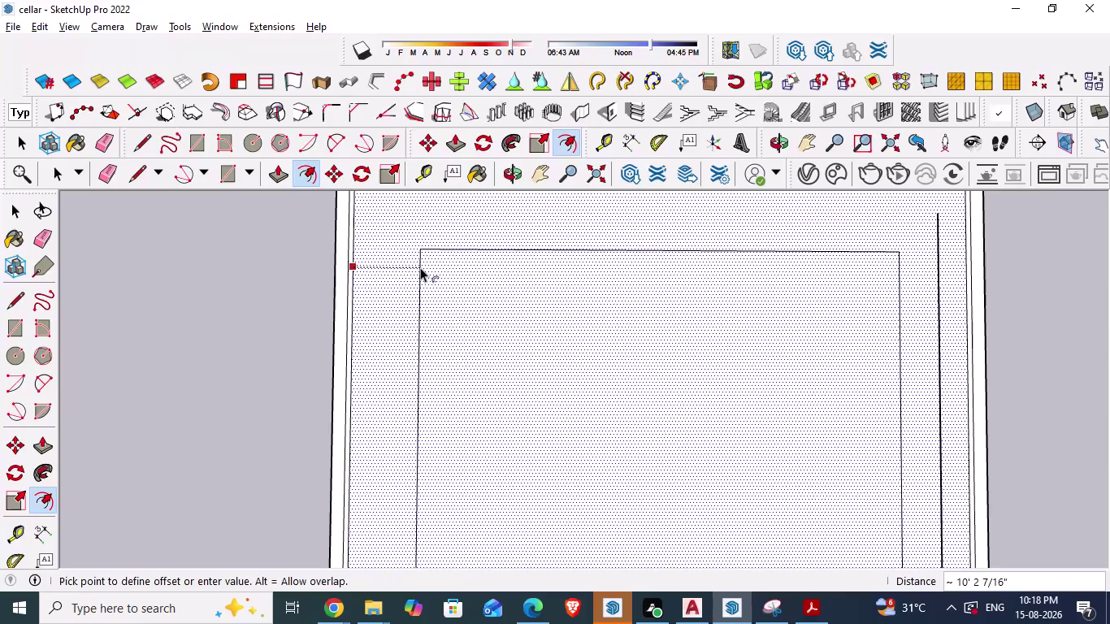
Offset the cellar outline inward by 3'7.5".
text(3')
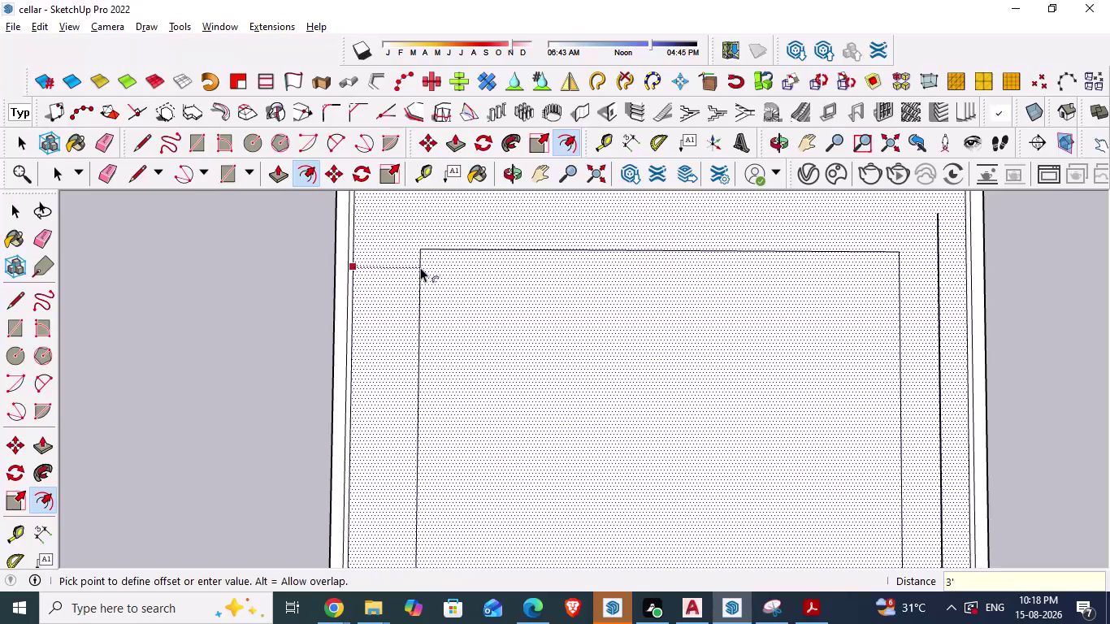
text(7.5)
text(")
key(Return)
scroll(down, 3)
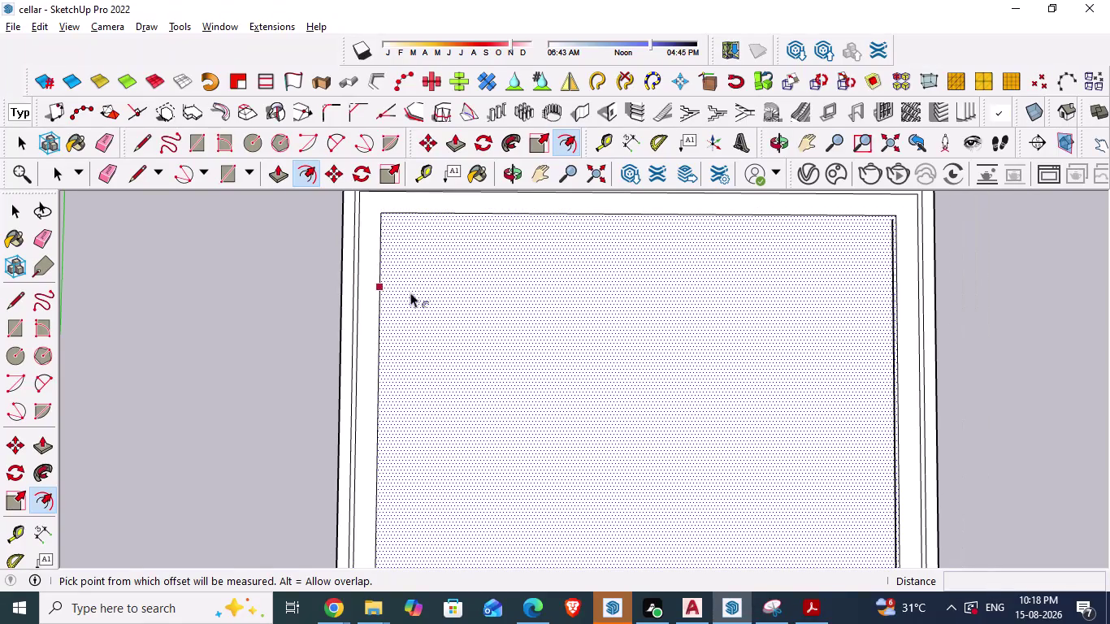
key(Escape)
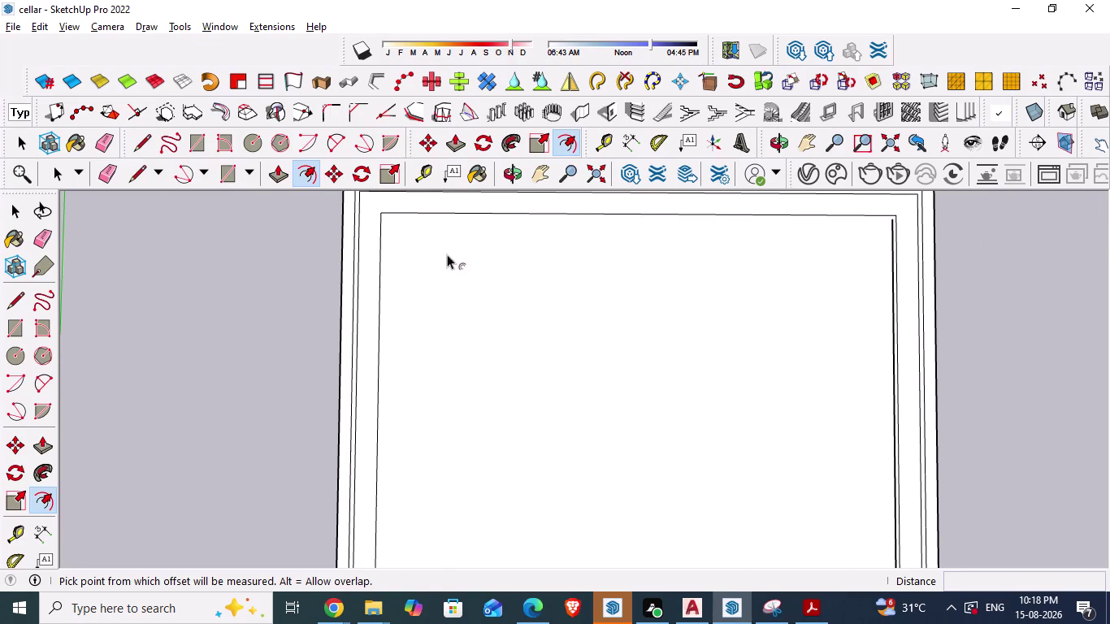
Delete the inner outline's top and bottom edges, leaving two side lines, and save.
click(482, 214)
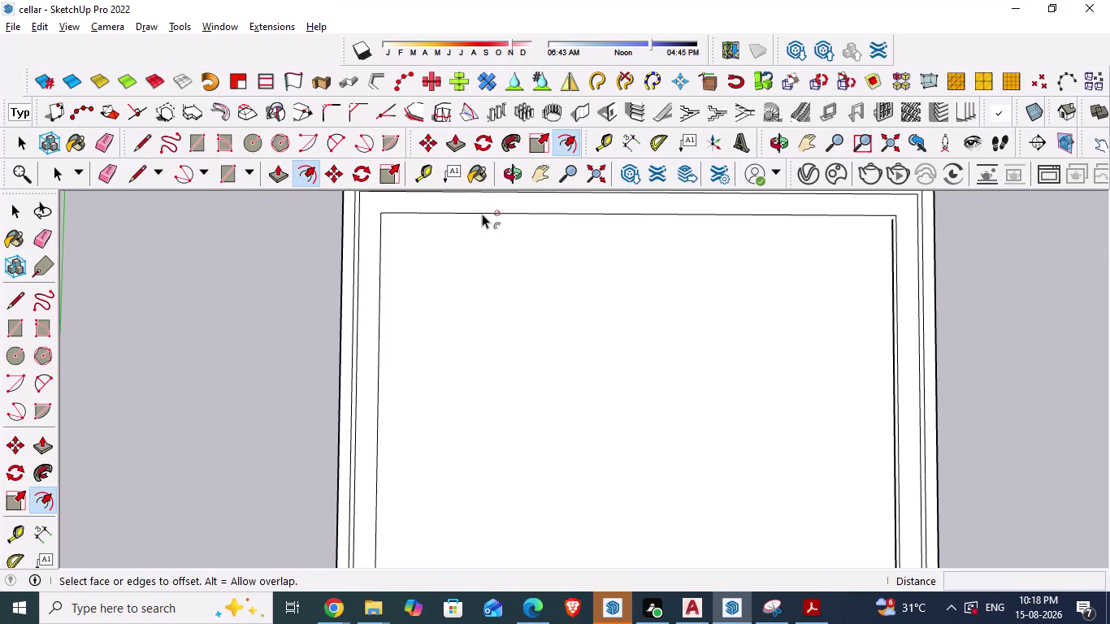
key(space)
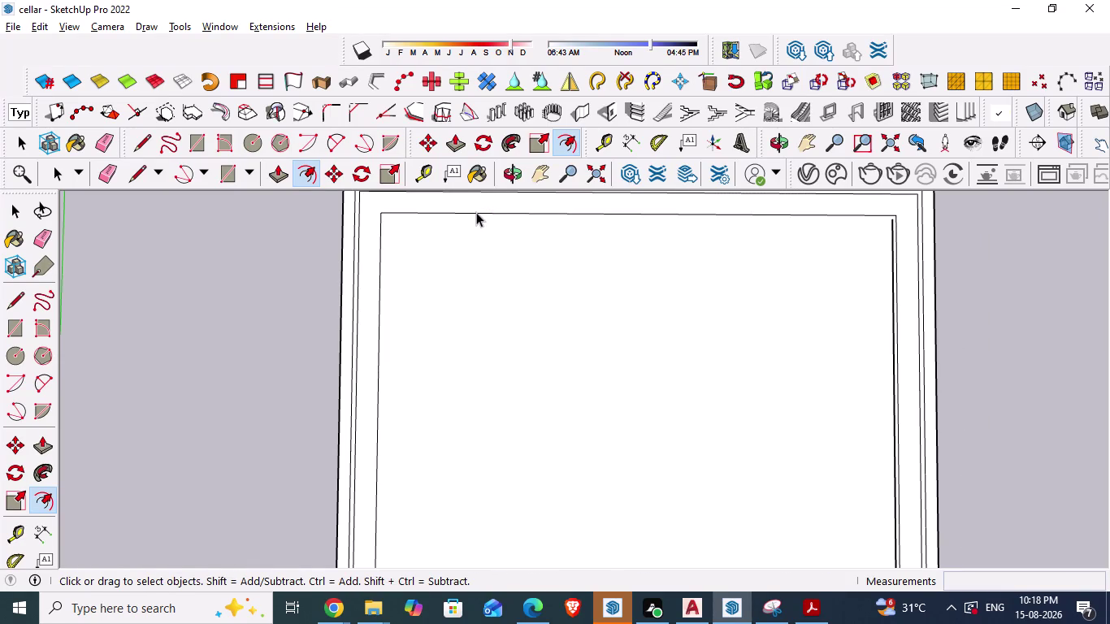
click(476, 212)
key(Delete)
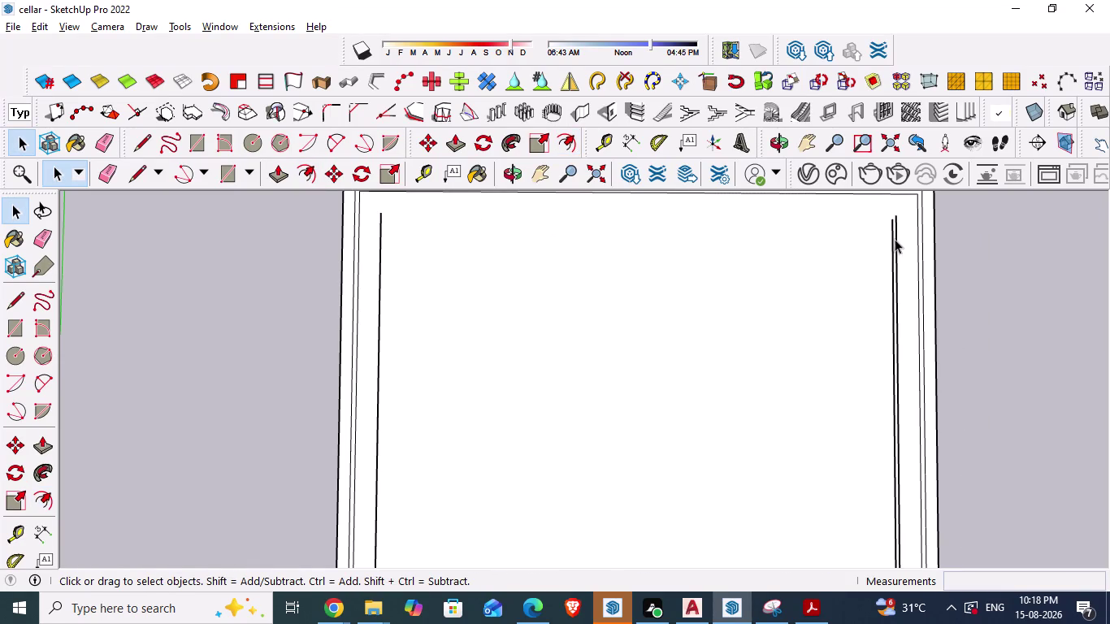
click(897, 245)
key(Delete)
scroll(down, 3)
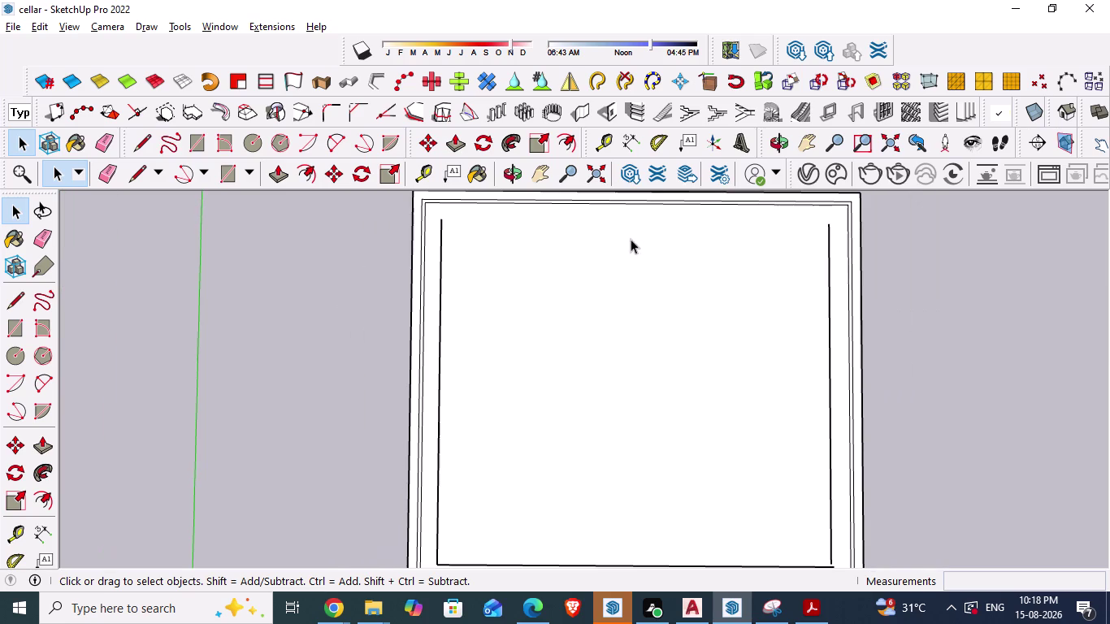
click(576, 563)
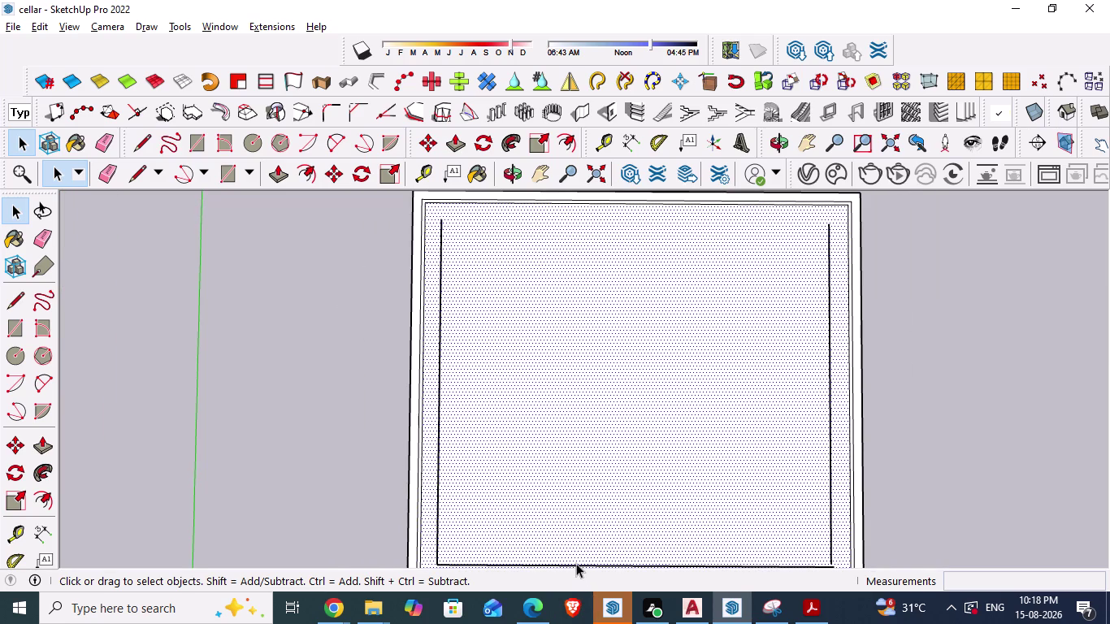
scroll(down, 3)
scroll(up, 3)
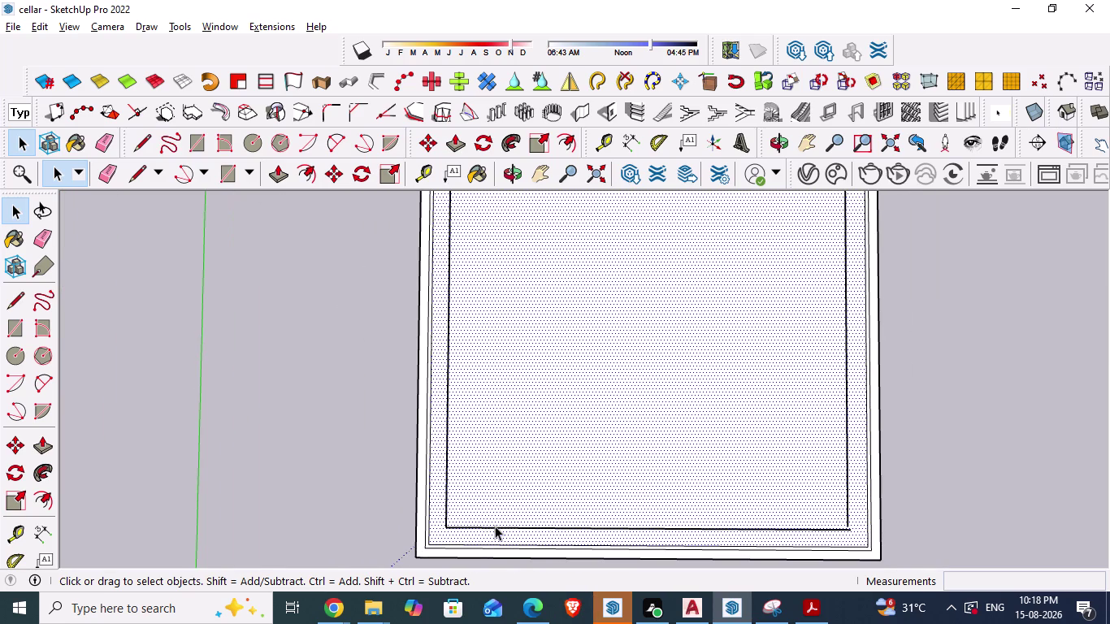
click(495, 526)
key(Delete)
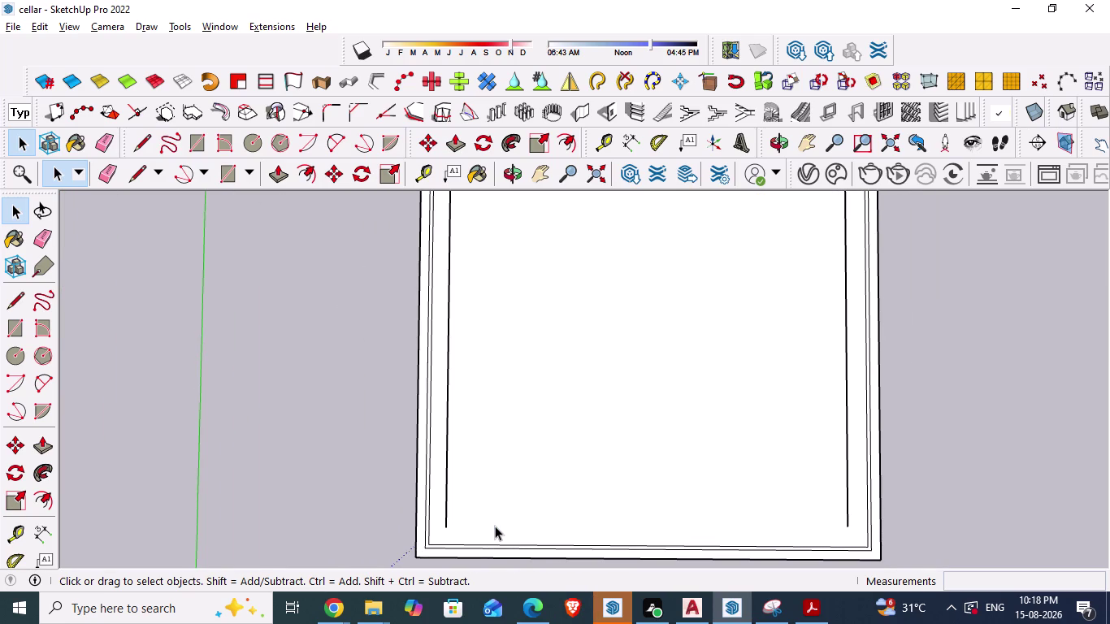
key(ctrl+s)
Cancel the unfinished dimension in the AutoCAD plan.
key(alt+Tab)
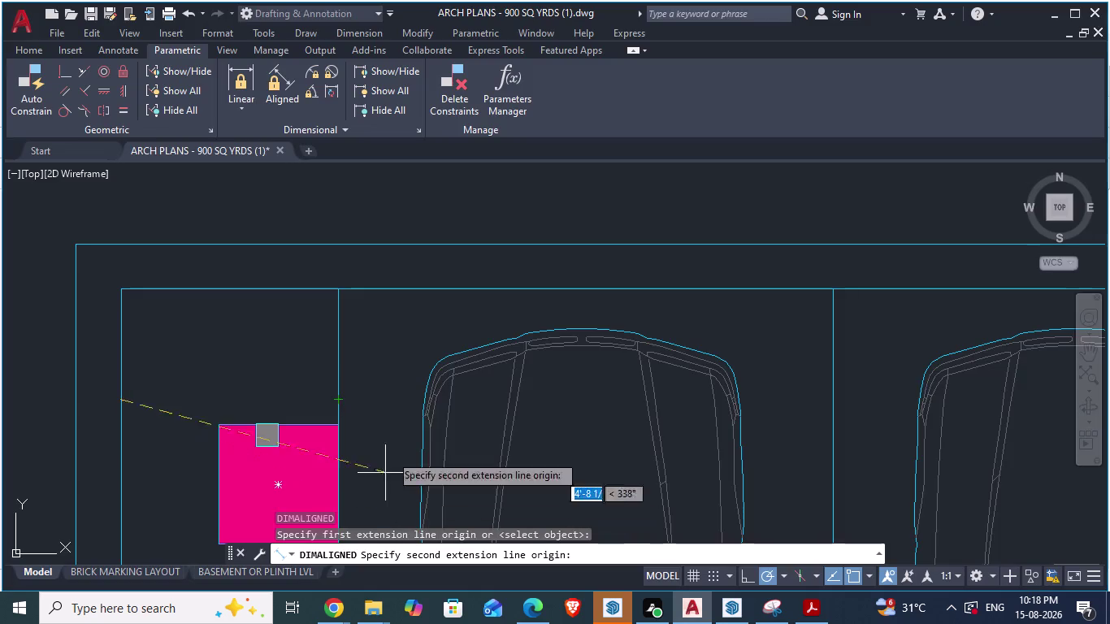
scroll(down, 3)
scroll(down, 3)
key(Escape)
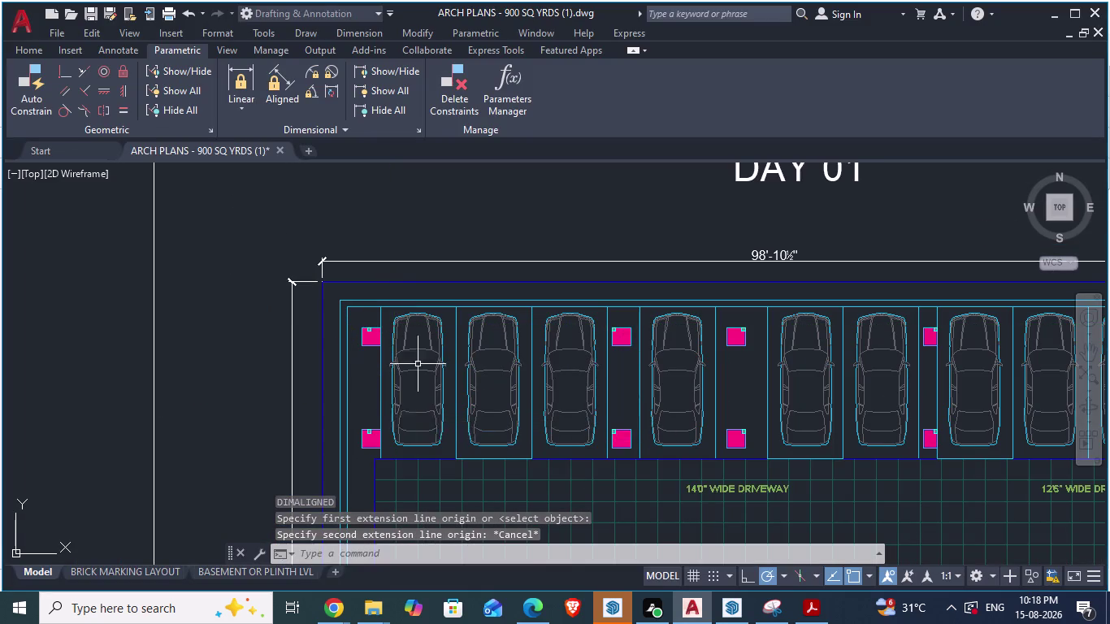
scroll(down, 3)
scroll(up, 3)
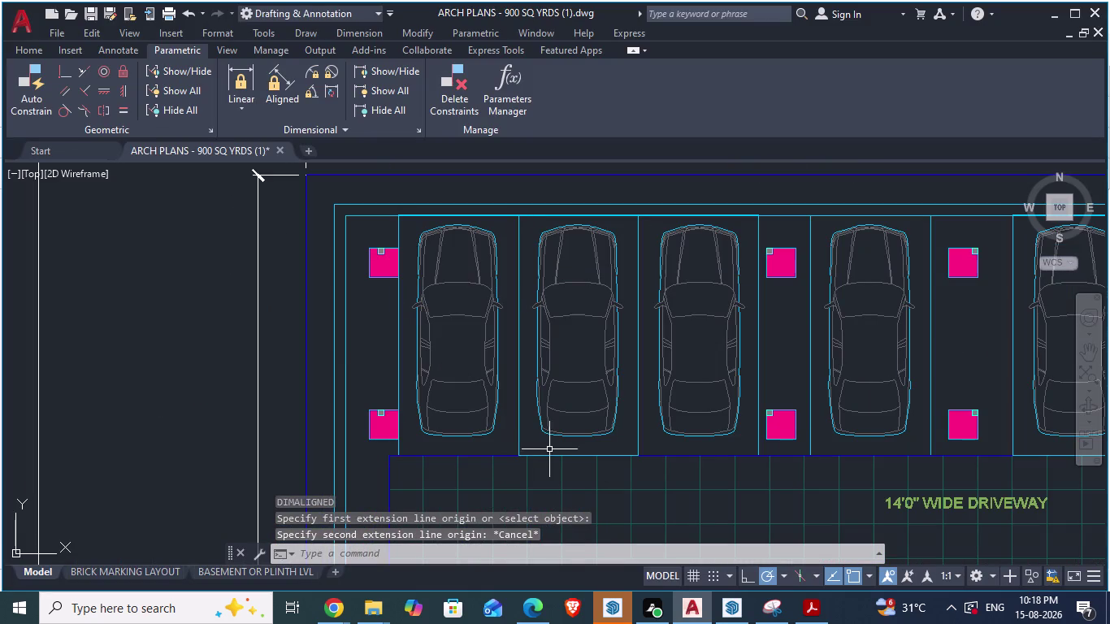
Check a bay line's run with an aligned dimension (DA), then return to SketchUp.
text(da)
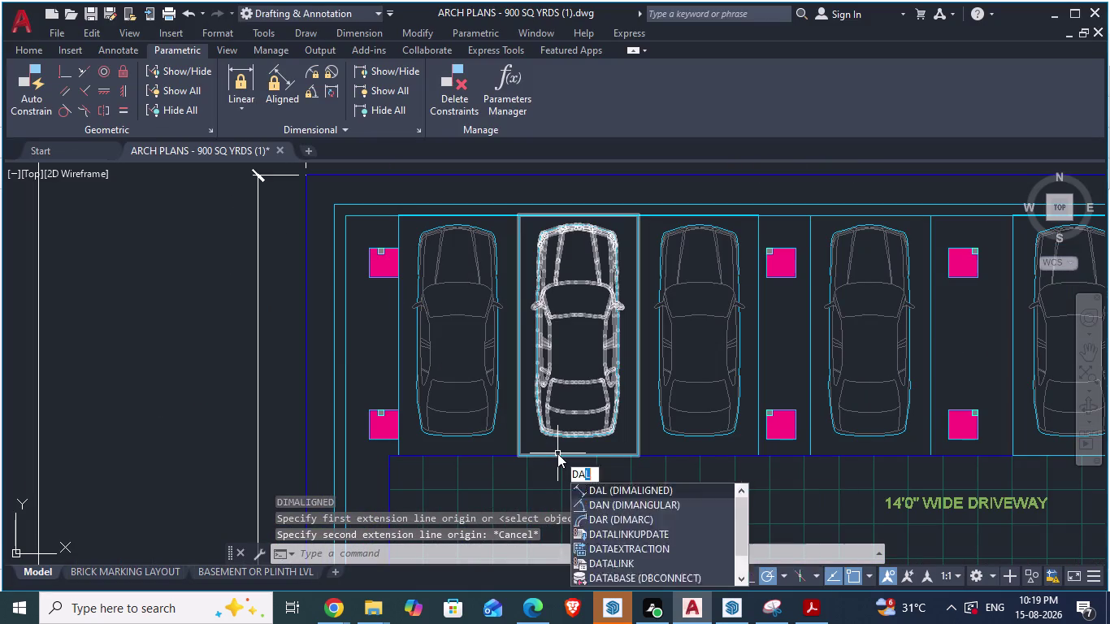
key(Return)
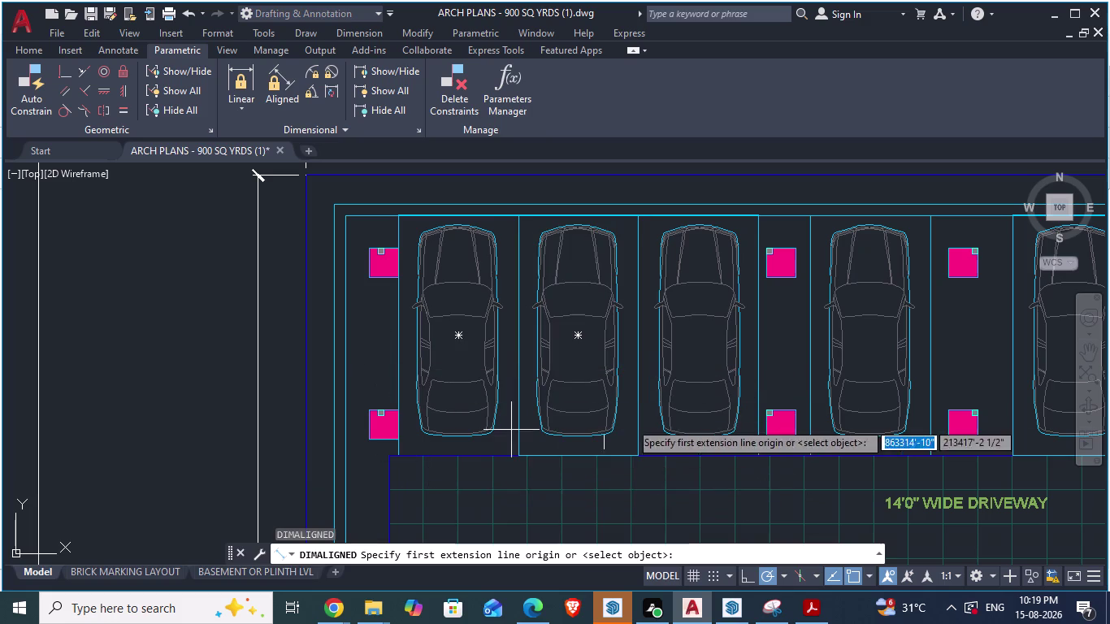
scroll(up, 3)
scroll(down, 3)
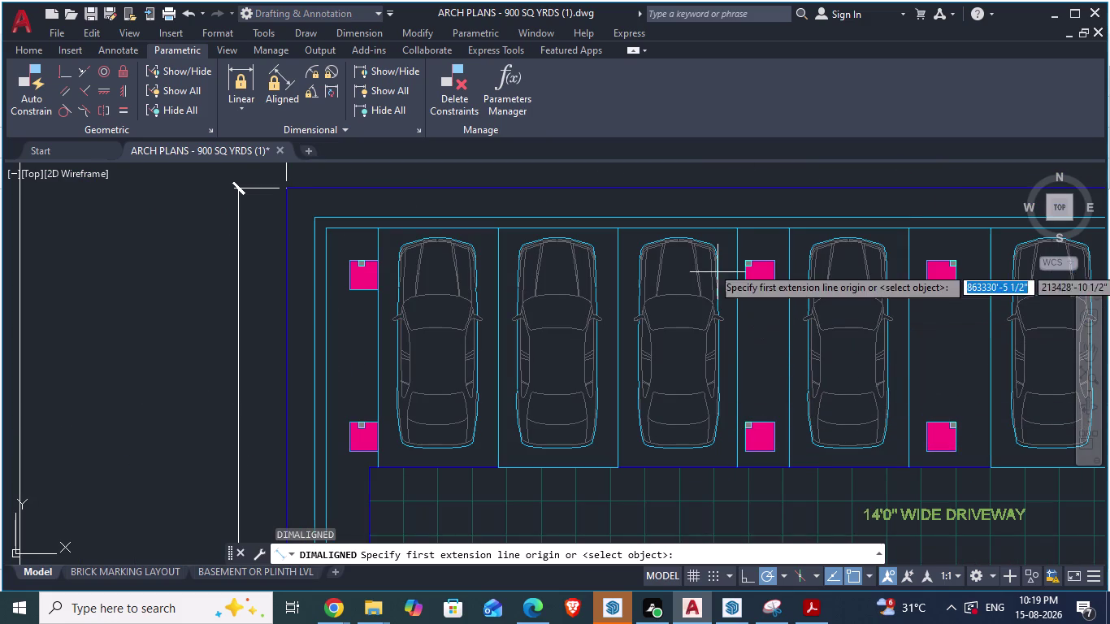
click(718, 230)
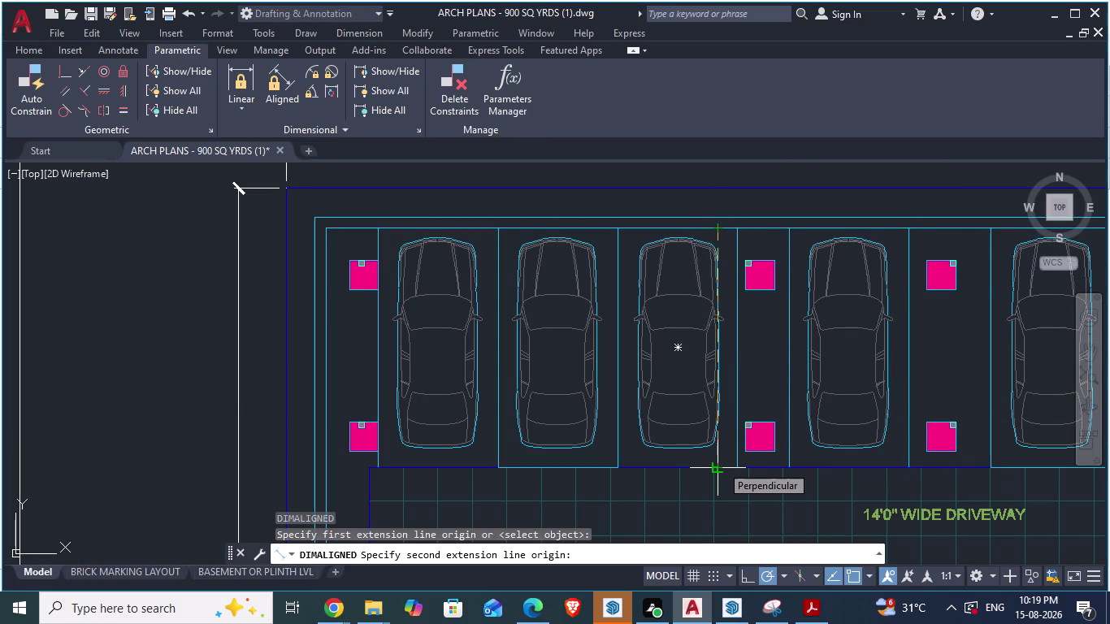
key(Escape)
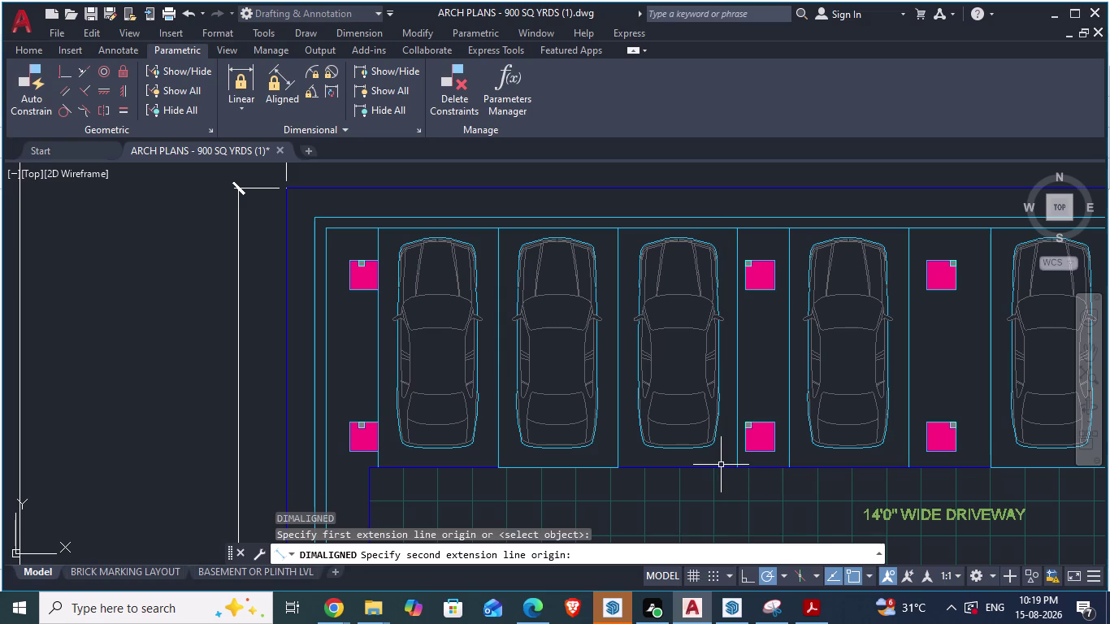
key(alt+Tab)
scroll(down, 3)
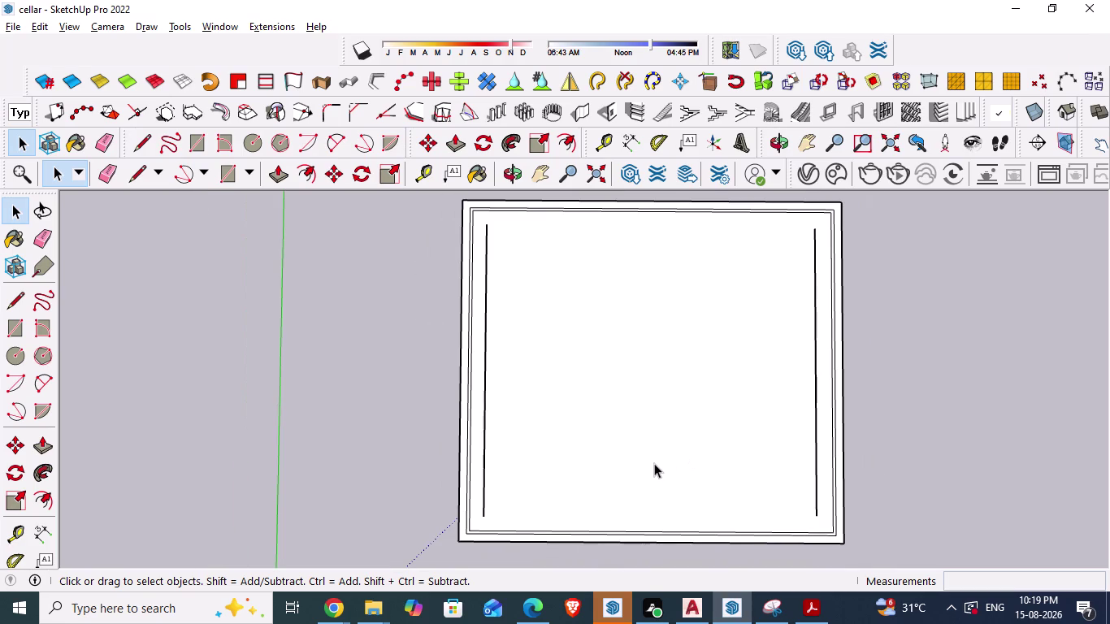
Draw a 16'6" partition line down from the top inner wall line.
scroll(up, 3)
scroll(down, 3)
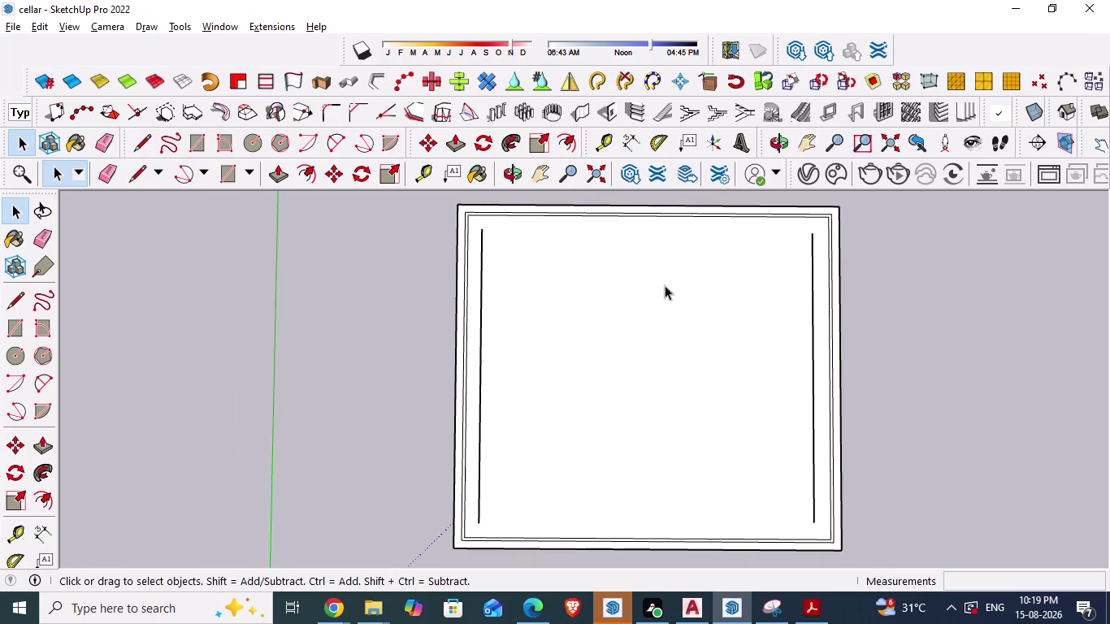
scroll(up, 3)
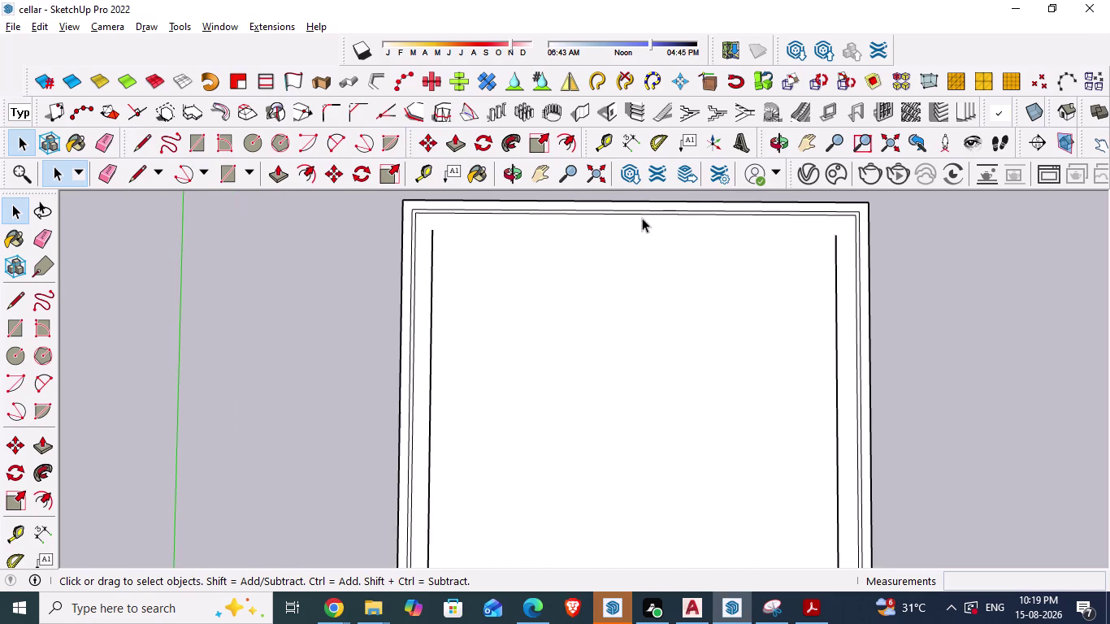
key(l)
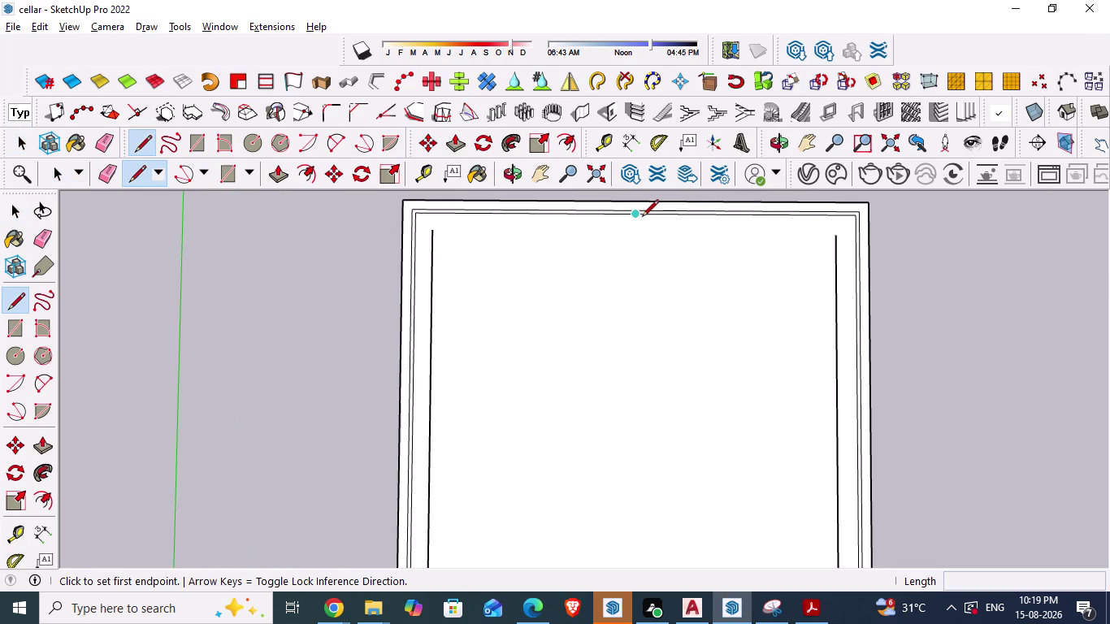
click(642, 217)
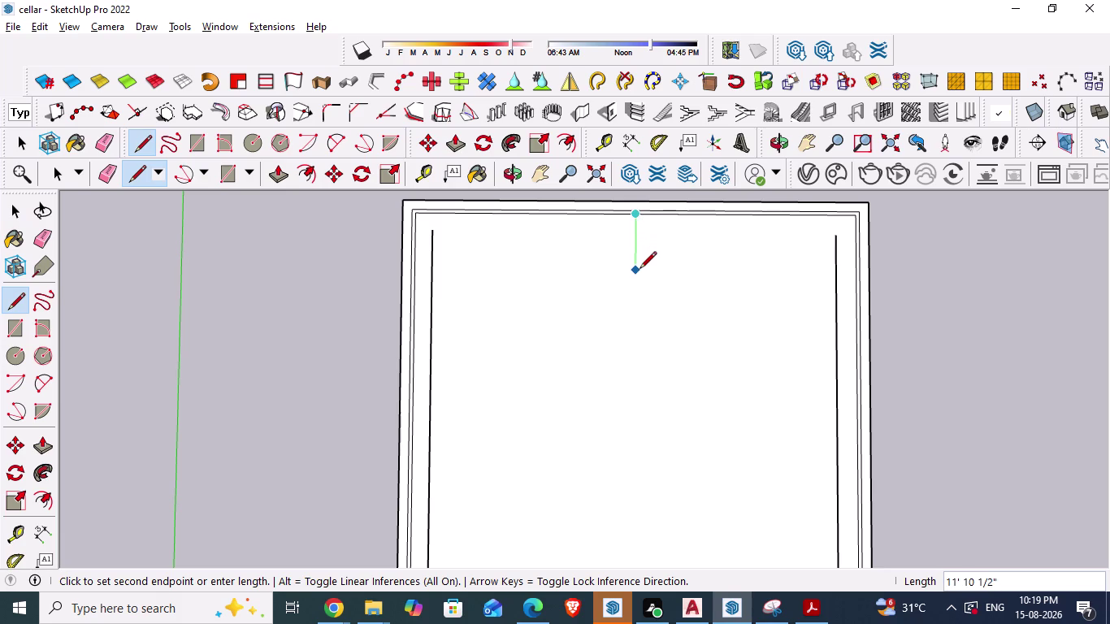
text(16')
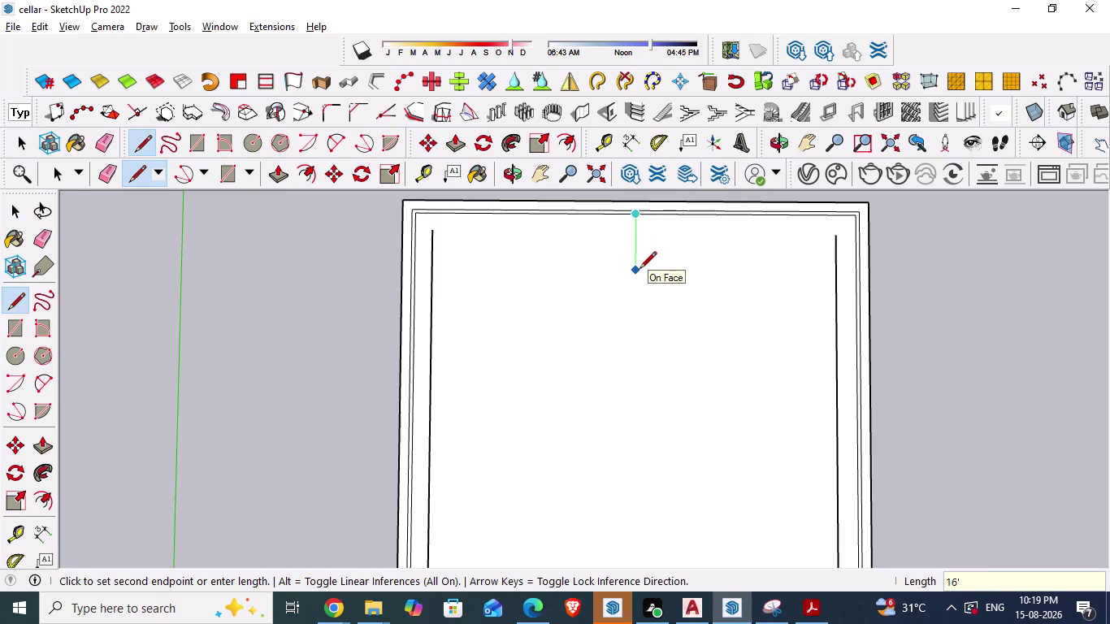
text(6")
key(Return)
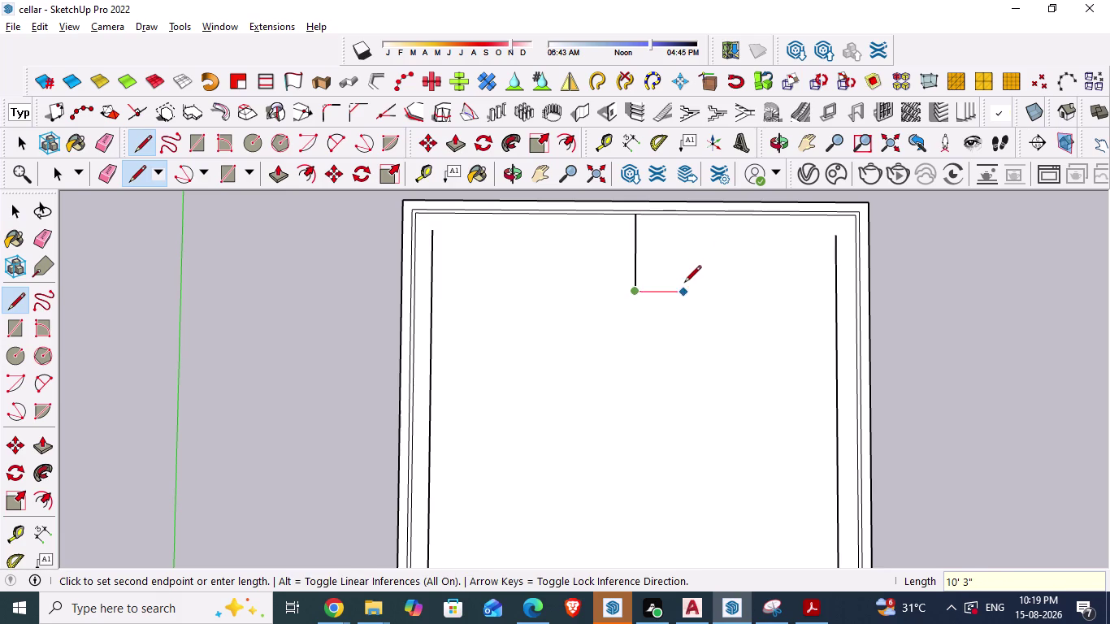
key(Escape)
key(alt+Tab)
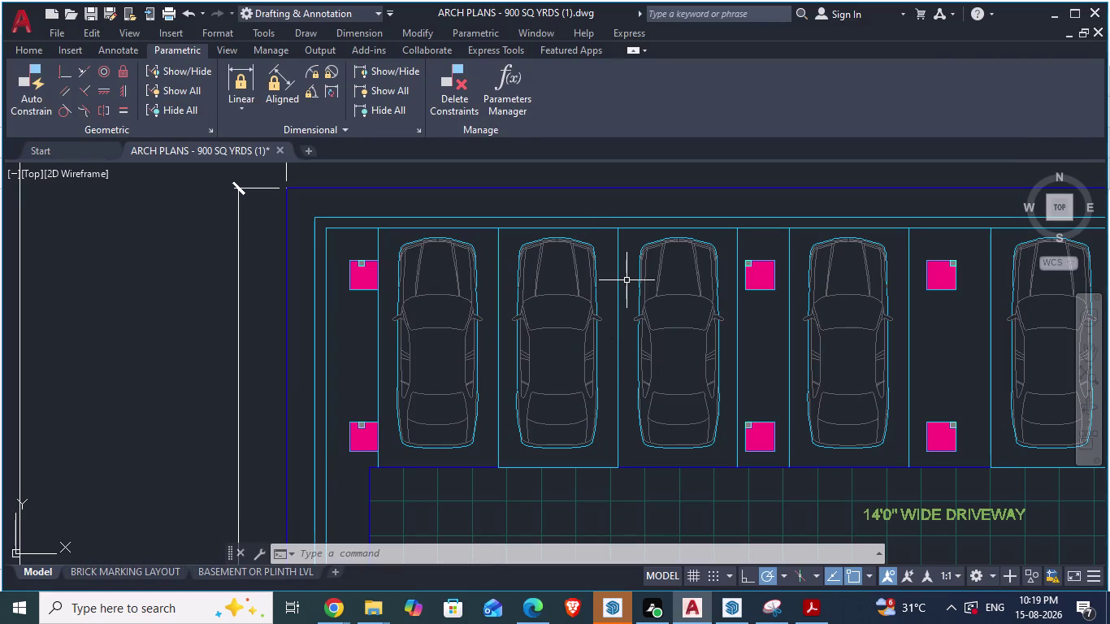
Compare the cellar model against the bay partitions in the AutoCAD plan.
key(alt+Tab)
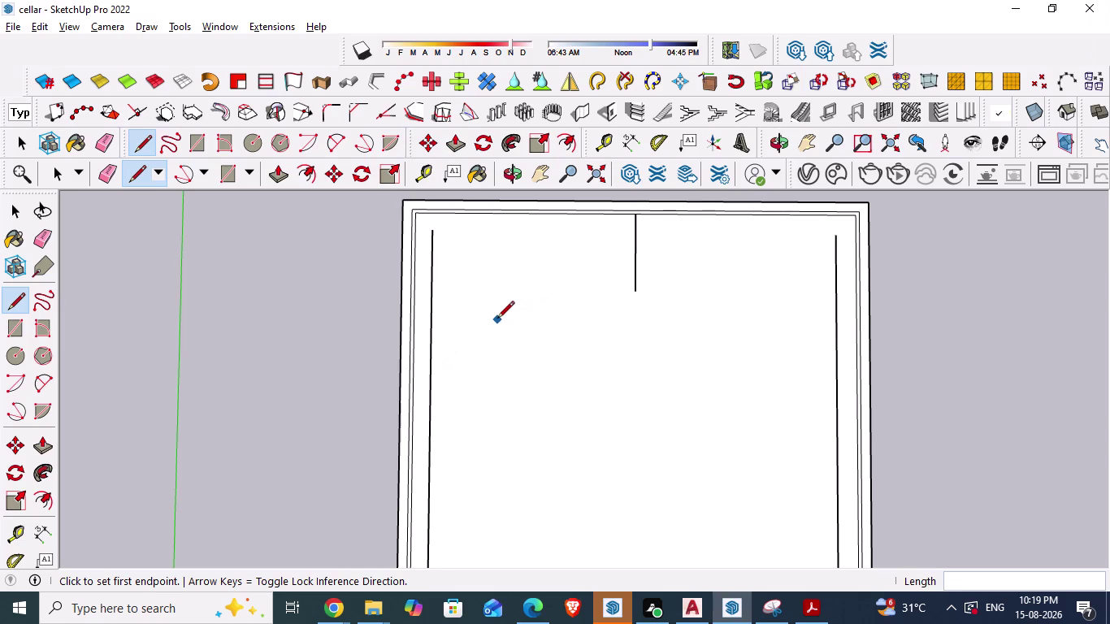
key(alt+Tab)
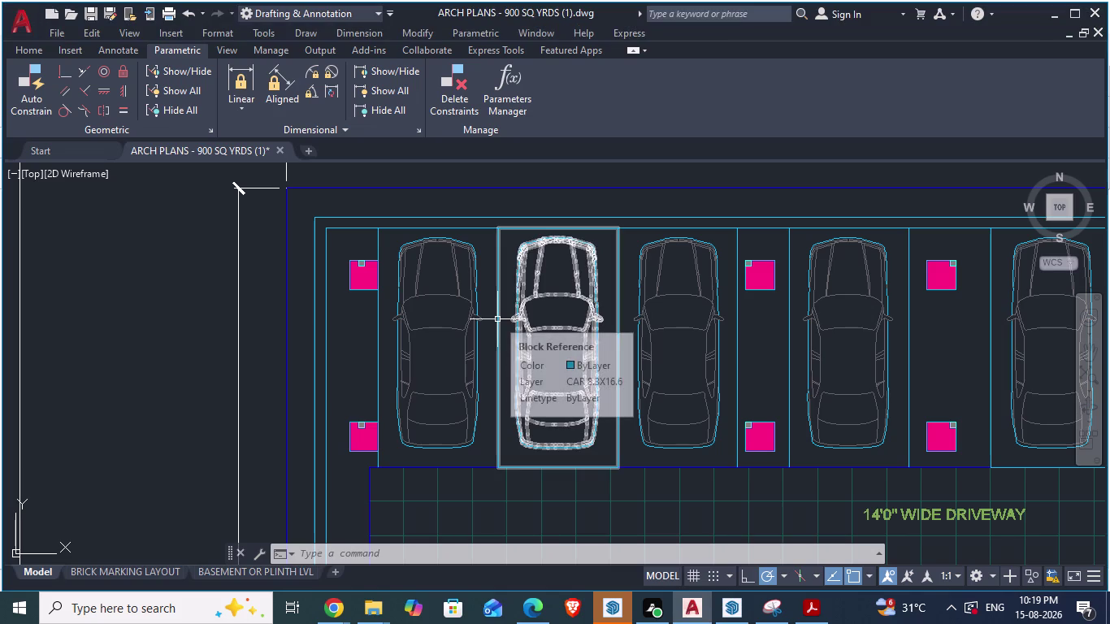
key(alt+Tab)
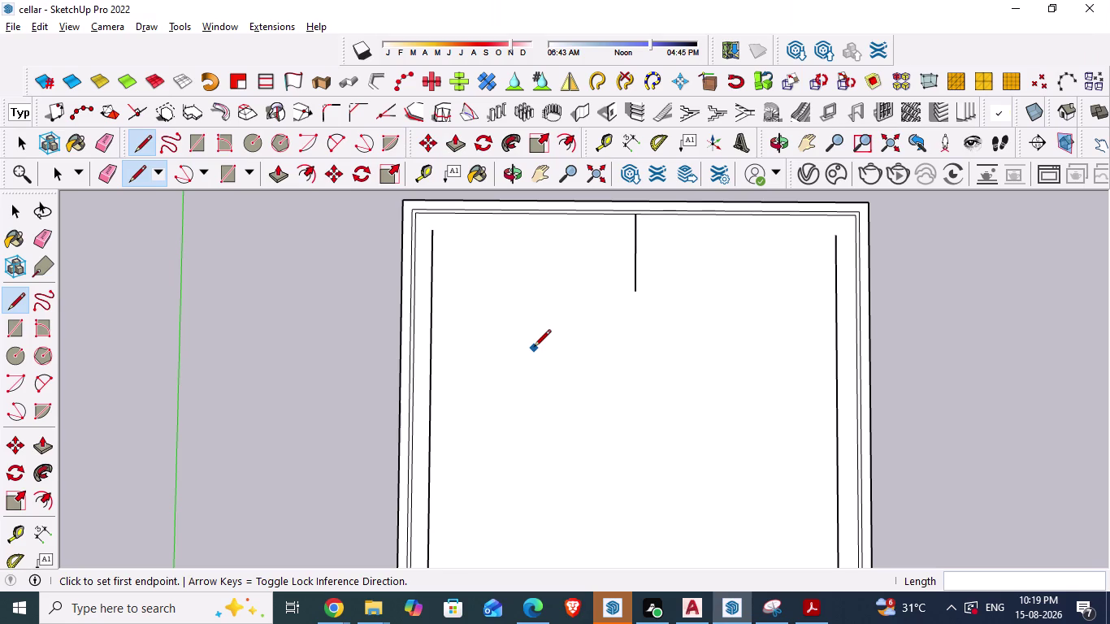
key(alt+Tab)
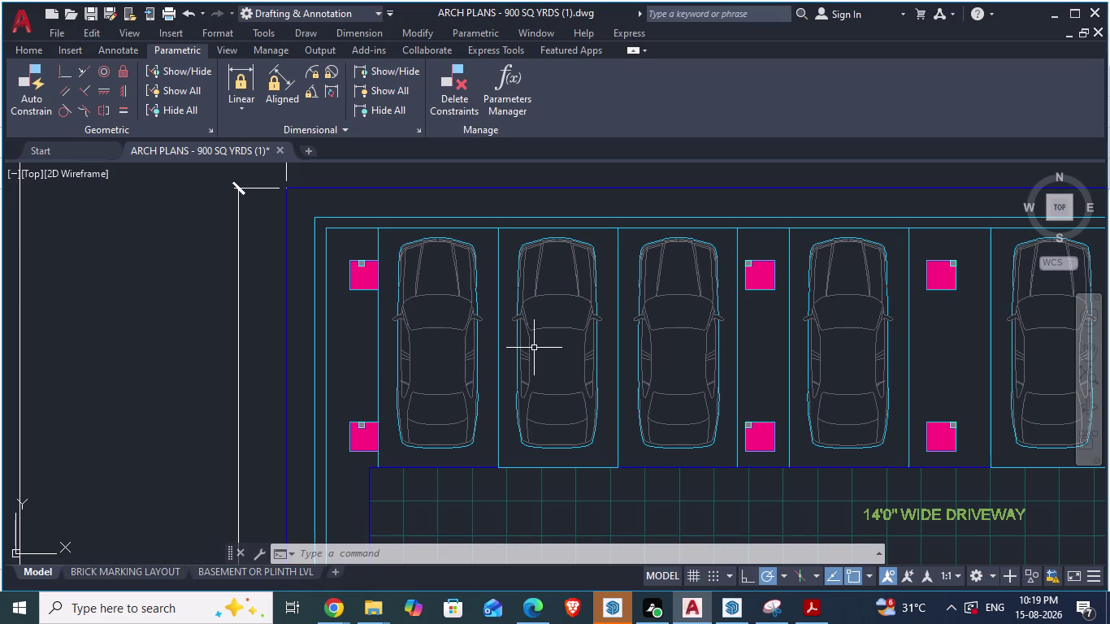
key(alt+Tab)
key(alt+Tab)
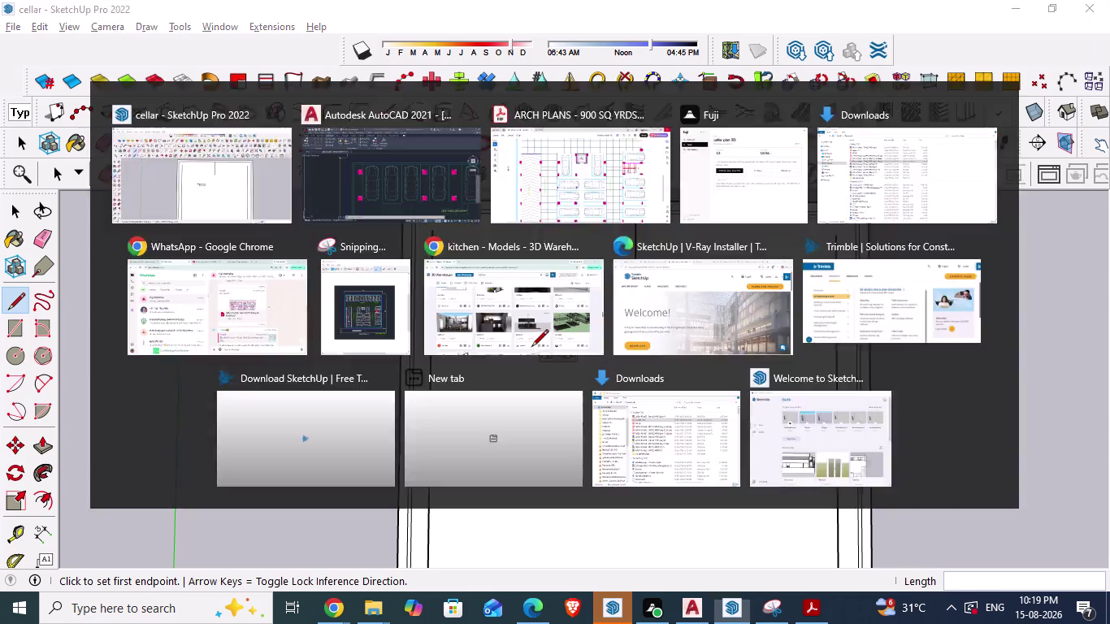
key(alt+Tab)
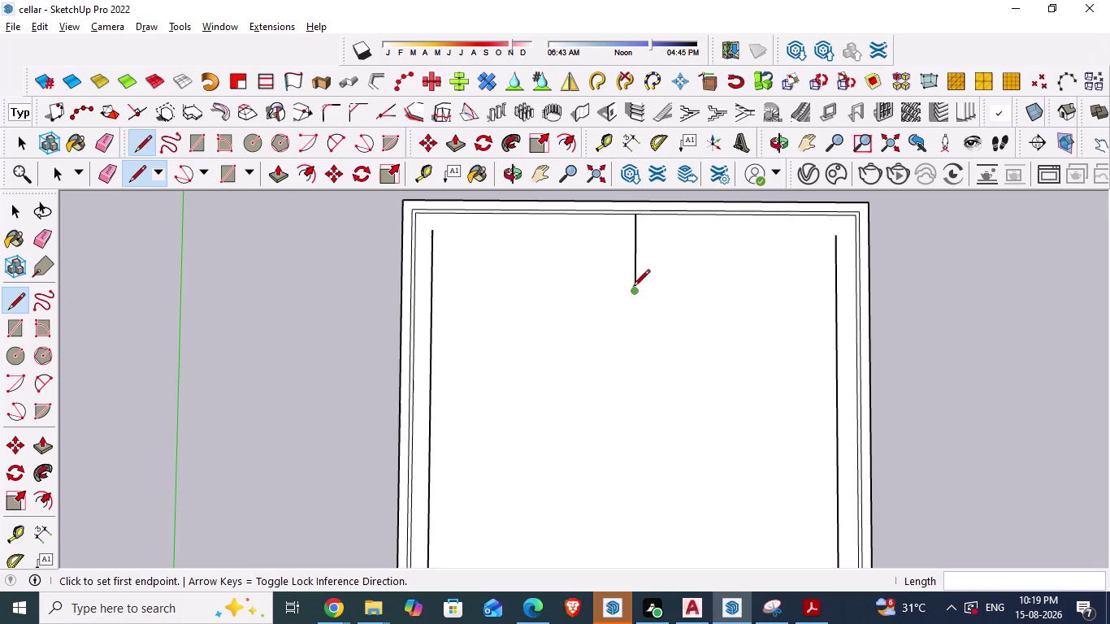
key(alt+Tab)
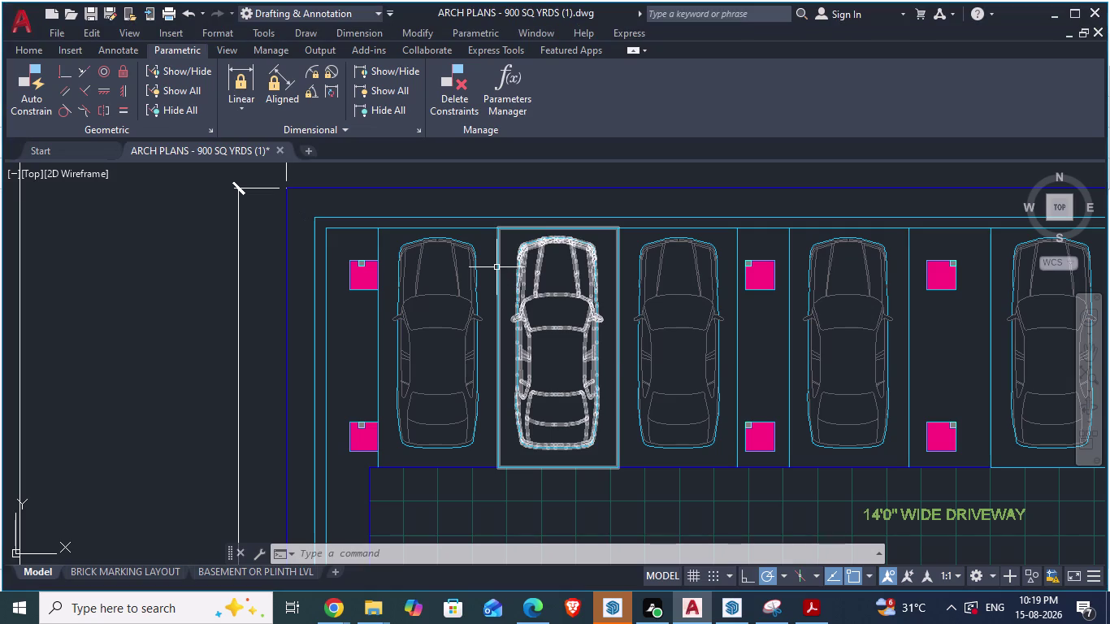
key(alt+Tab)
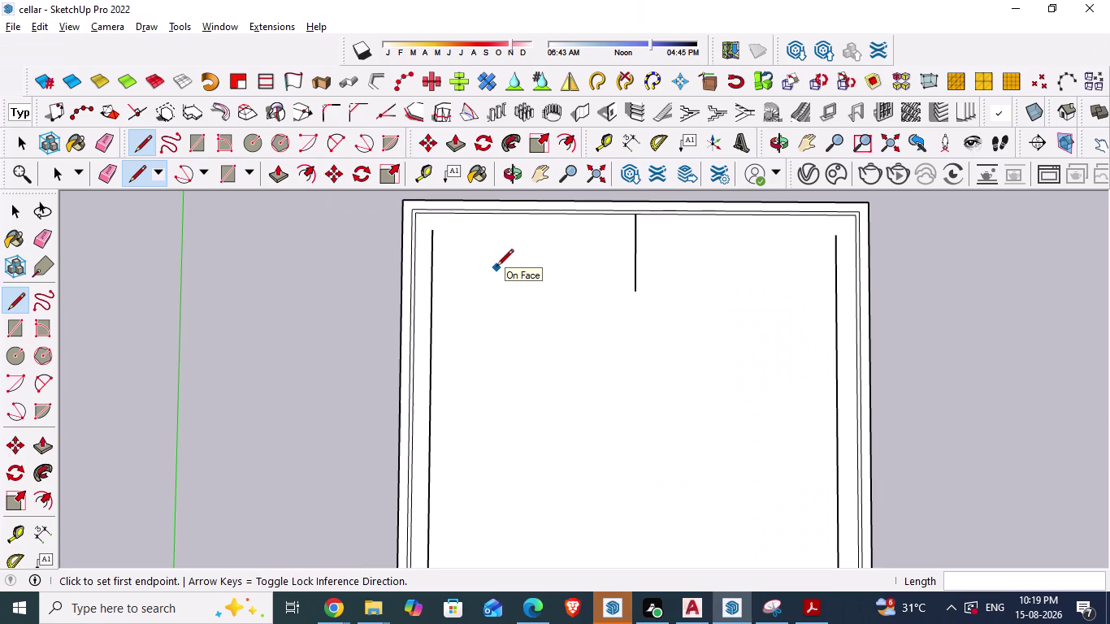
Tilt the view and extend the left inner wall line to the top edge.
key(Escape)
scroll(up, 3)
middle_drag(474, 285, 473, 337)
scroll(up, 3)
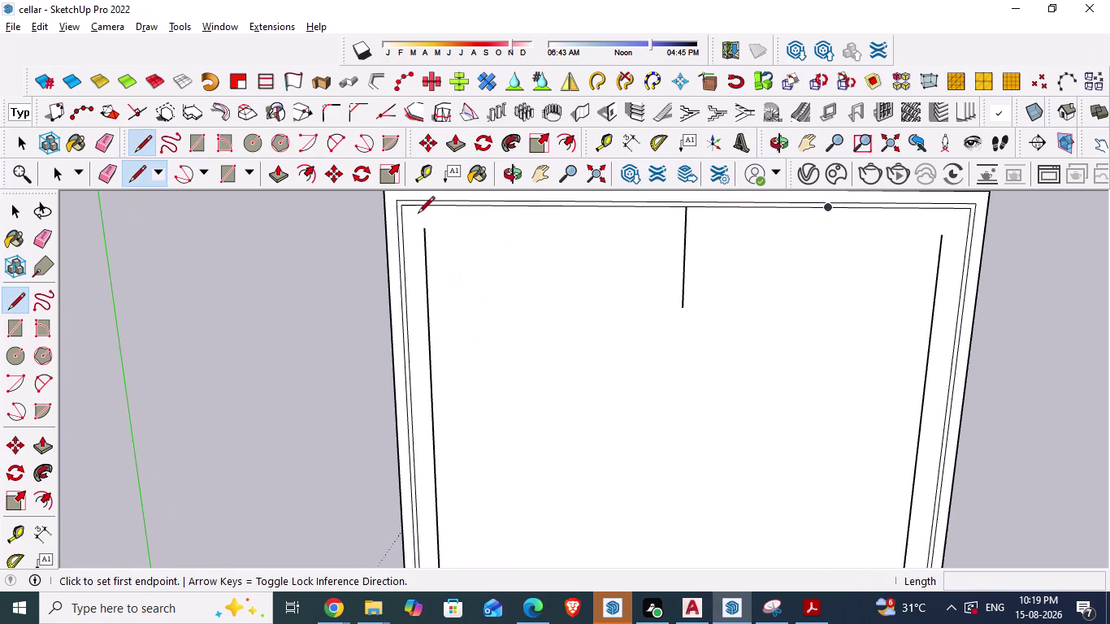
click(426, 229)
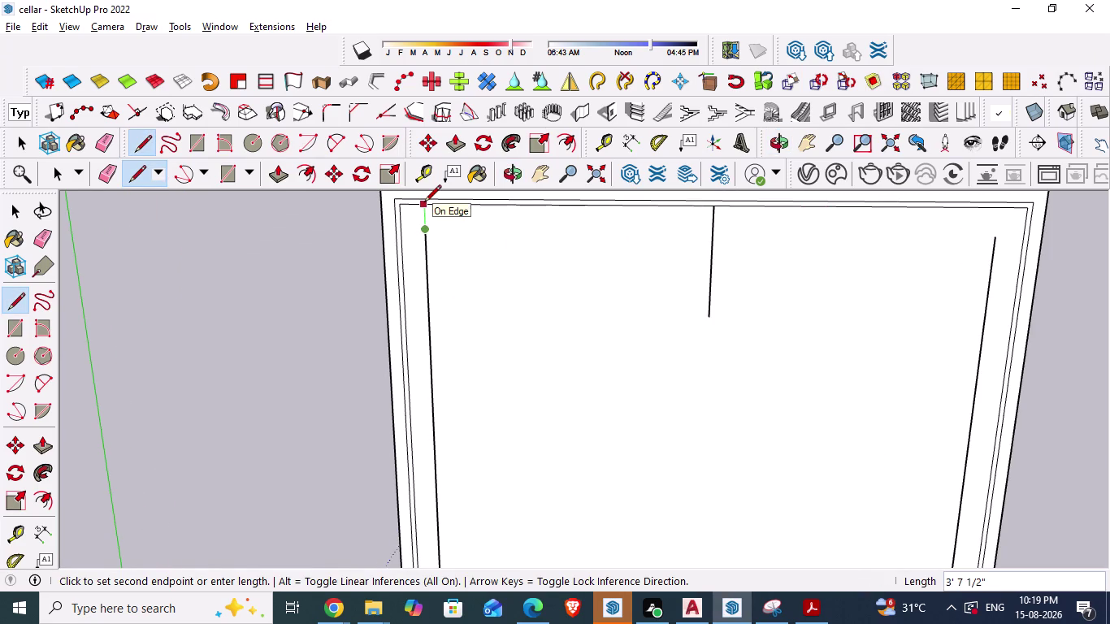
click(424, 203)
key(Escape)
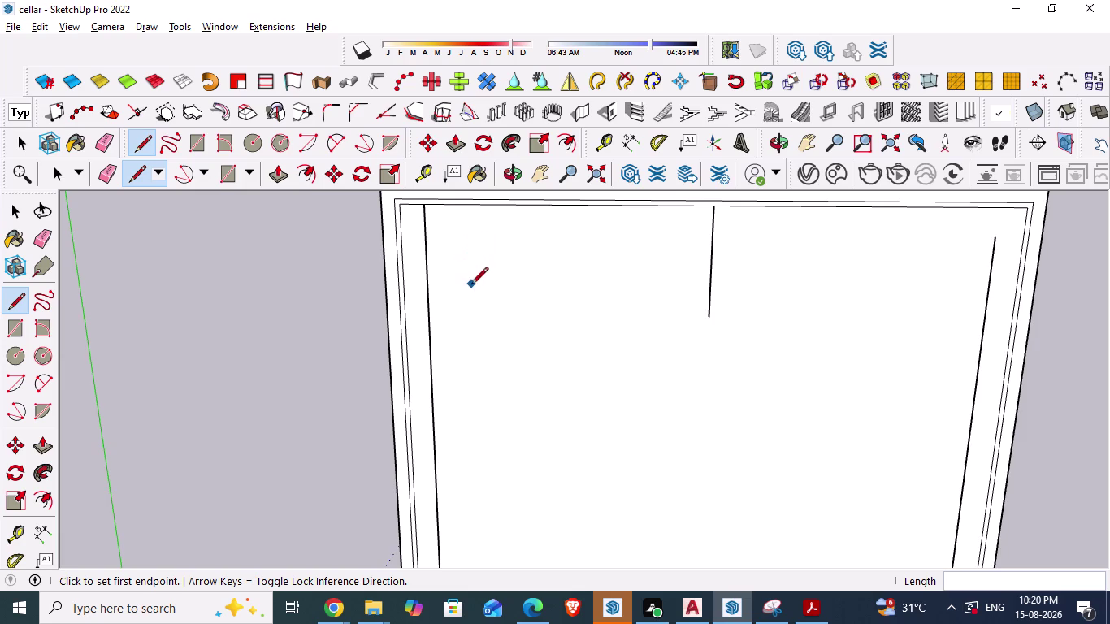
scroll(down, 3)
Draw a wall-to-wall cross line through the partition's lower end.
click(689, 314)
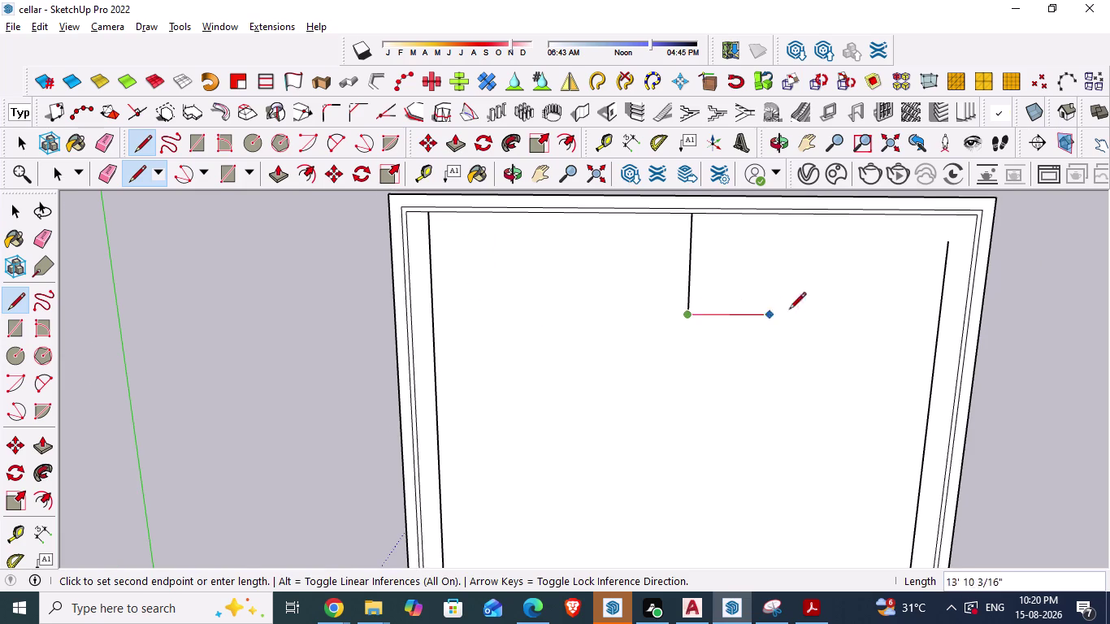
click(939, 313)
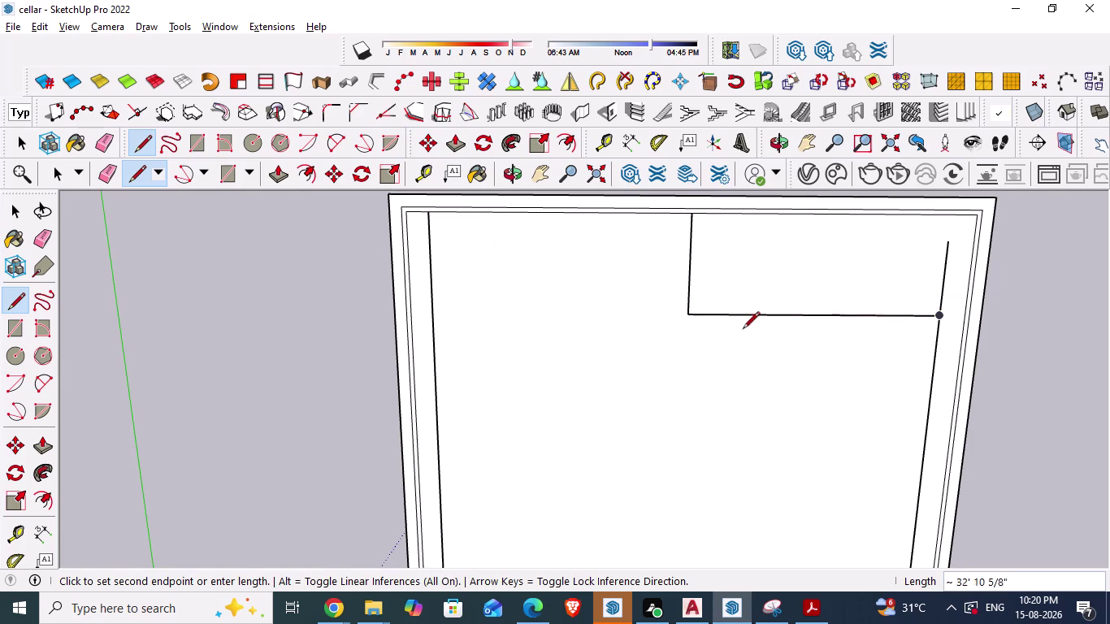
click(692, 315)
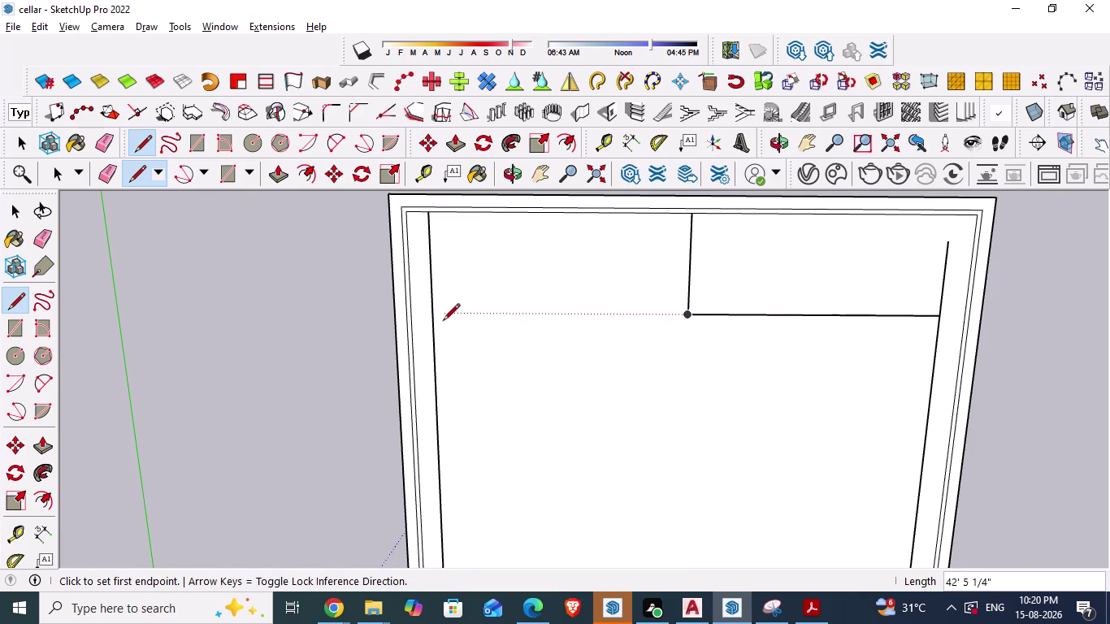
click(438, 321)
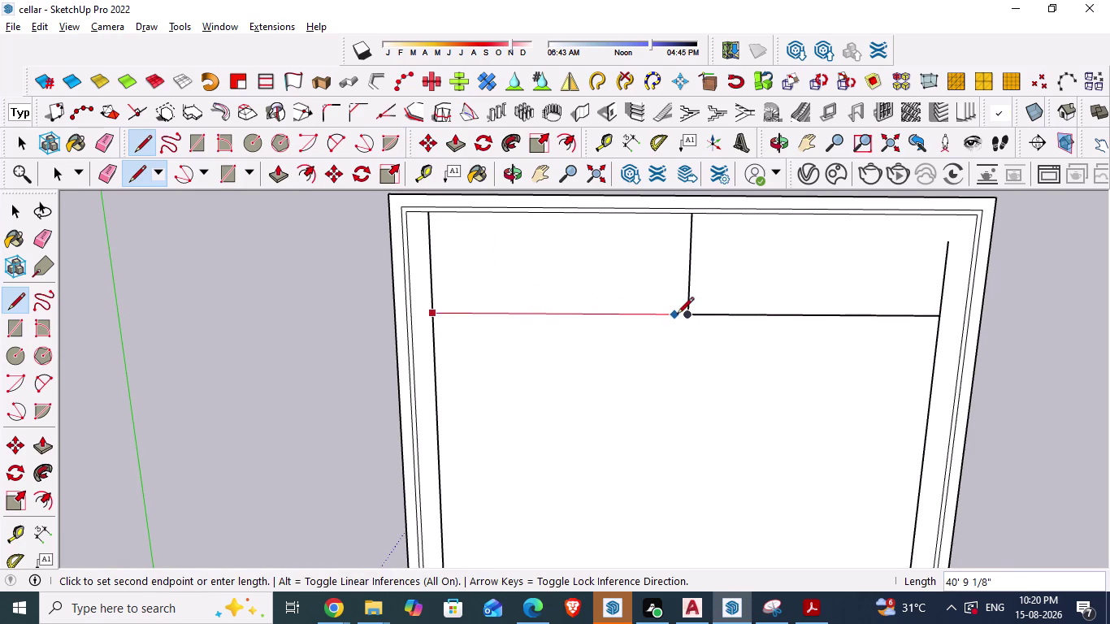
click(688, 316)
scroll(down, 3)
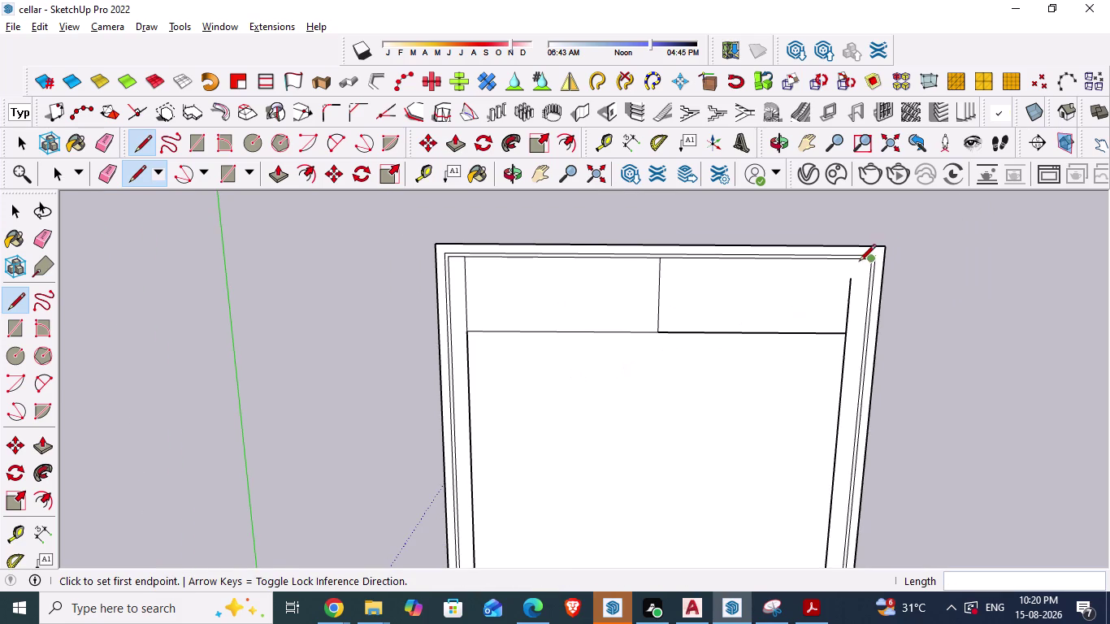
Extend the right inner wall line up to the top edge.
click(851, 280)
scroll(up, 3)
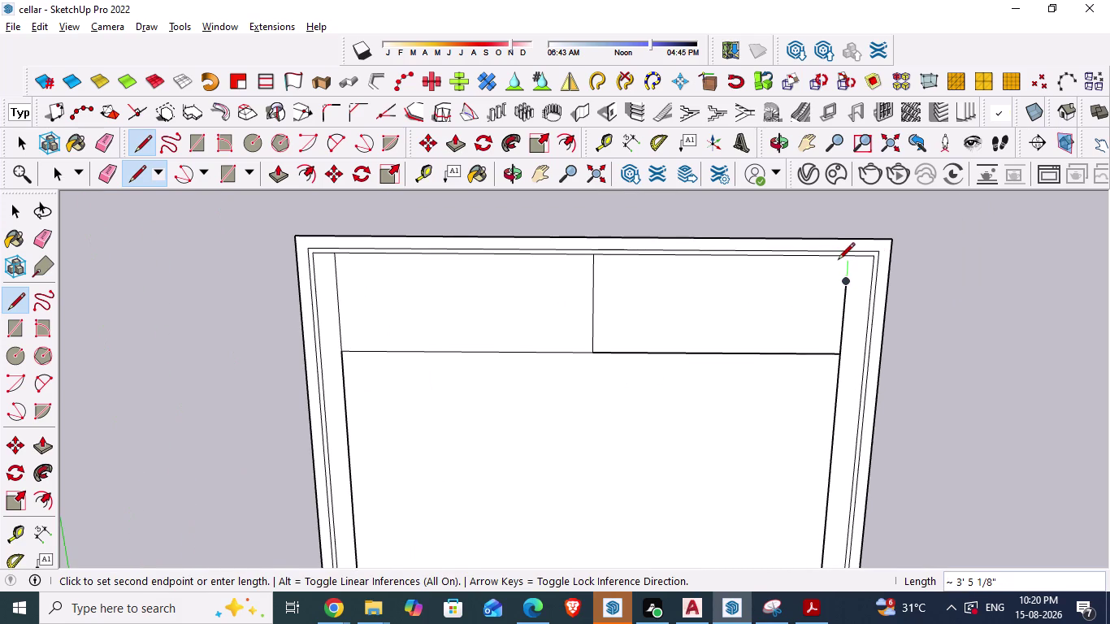
scroll(up, 3)
click(848, 259)
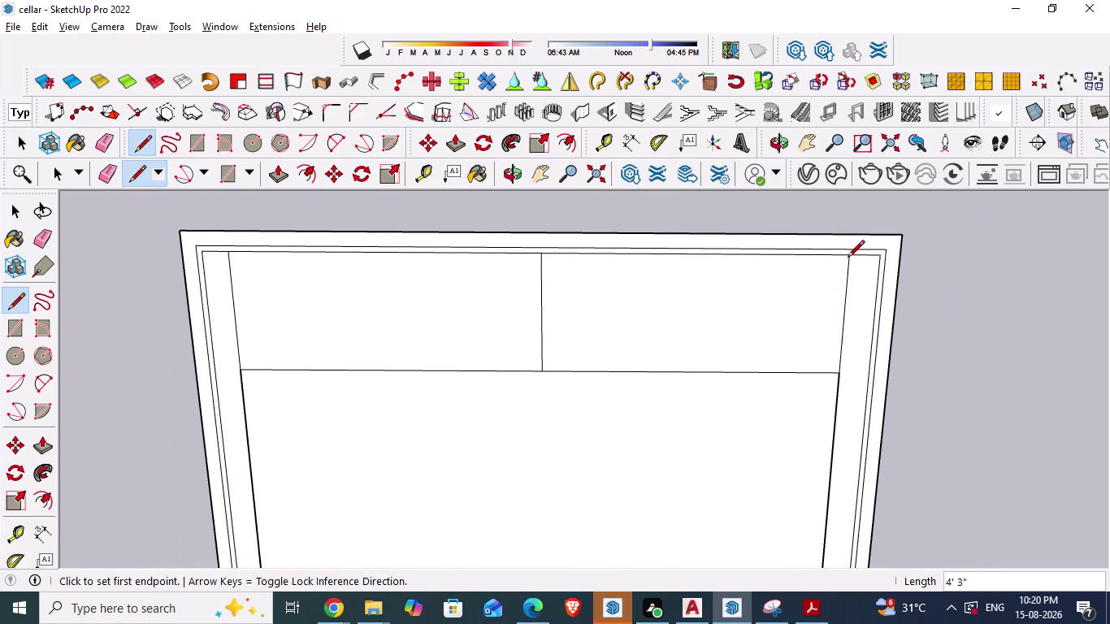
key(Escape)
key(Escape)
key(space)
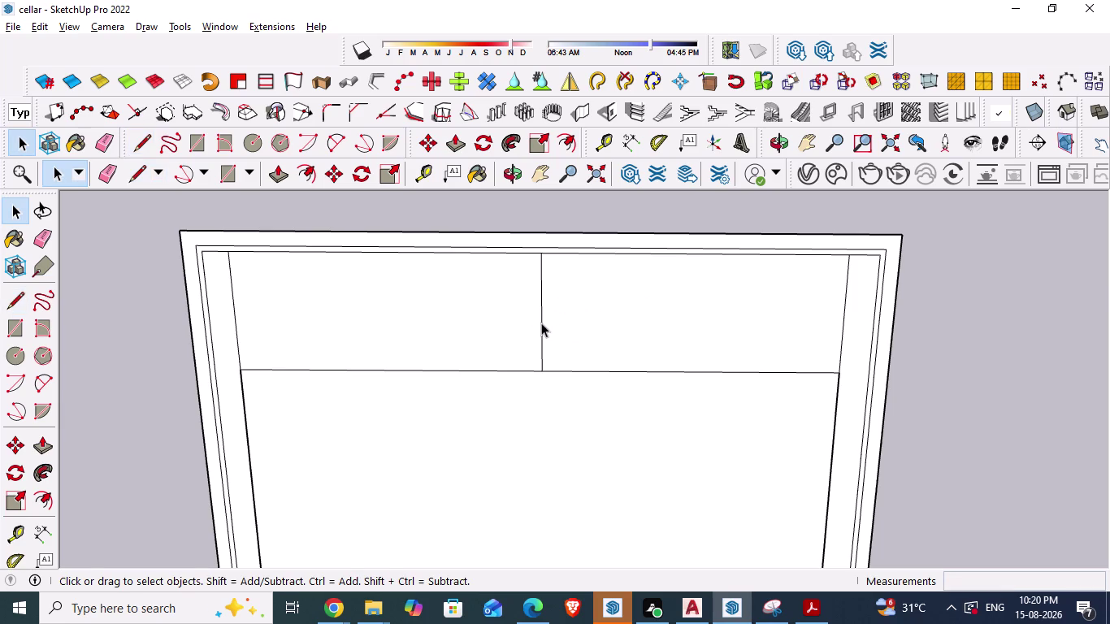
Delete a selected edge near the cross line, save, and return to AutoCAD.
click(543, 321)
key(Delete)
key(ctrl+s)
key(alt+Tab)
scroll(down, 3)
scroll(down, 3)
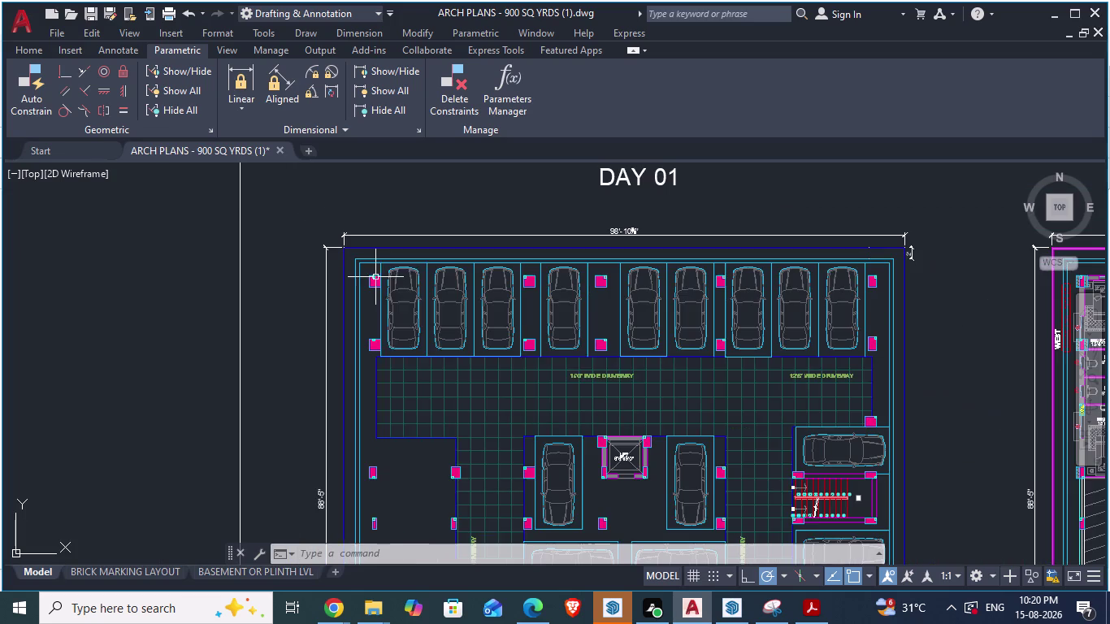
Zoom around the plan and start an aligned dimension with DA.
scroll(up, 3)
scroll(up, 3)
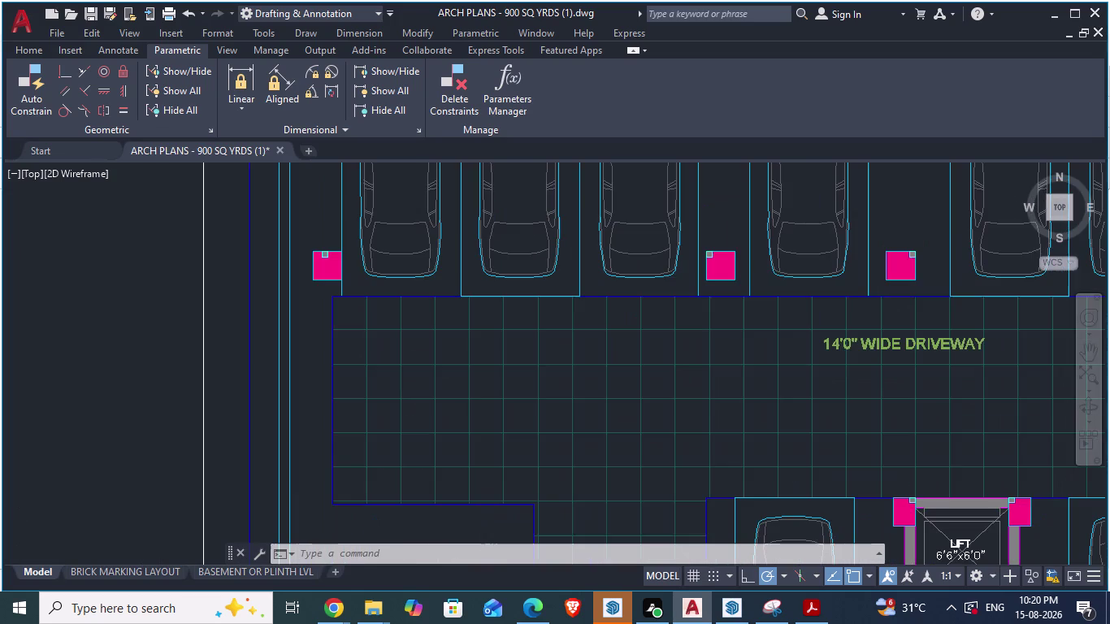
scroll(down, 3)
scroll(down, 3)
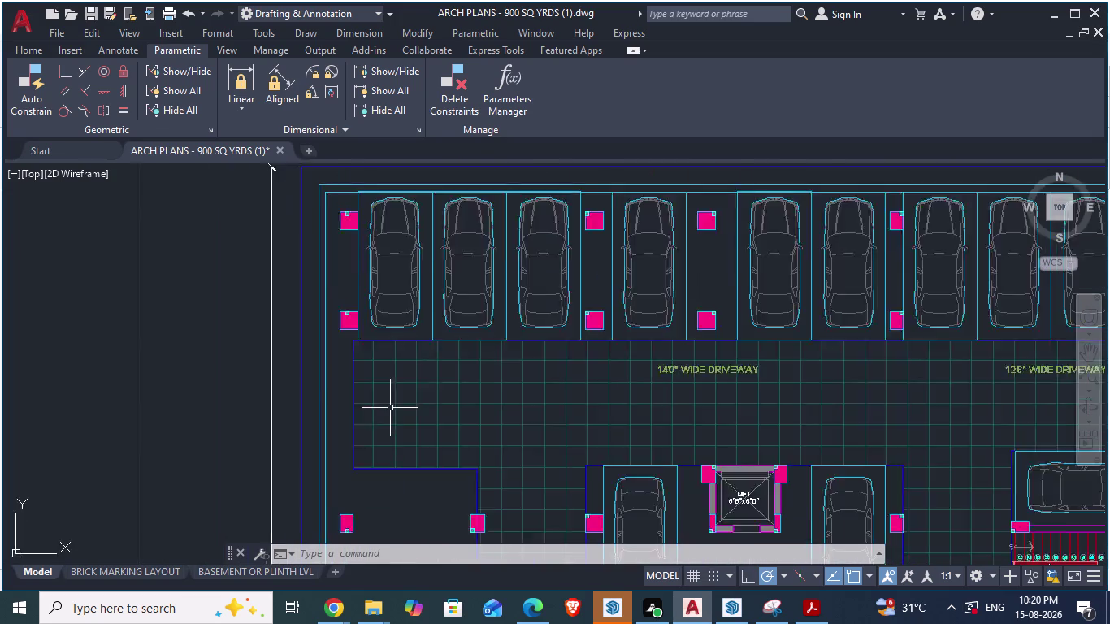
scroll(down, 3)
scroll(up, 3)
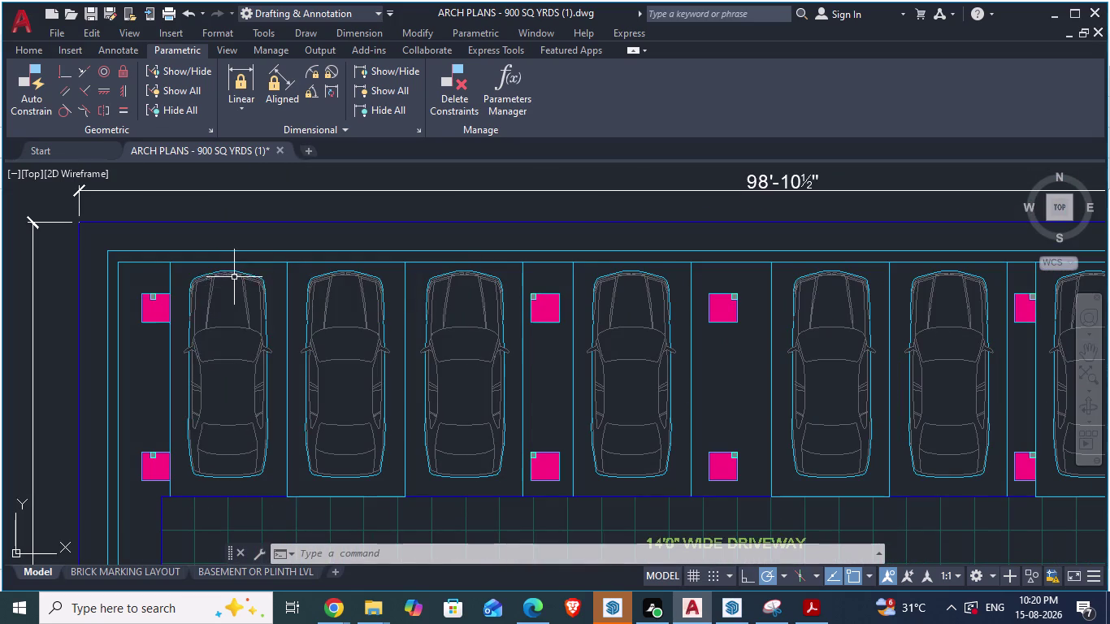
text(da)
key(Return)
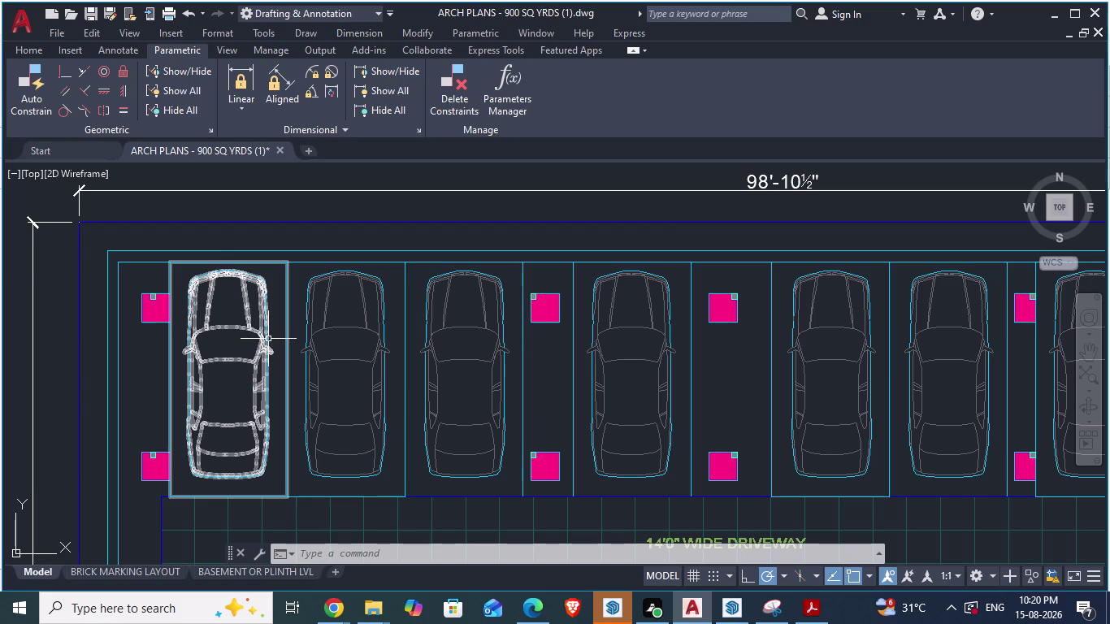
Measure the roughly 8'-3" gap between bay partitions, then return to SketchUp.
scroll(up, 3)
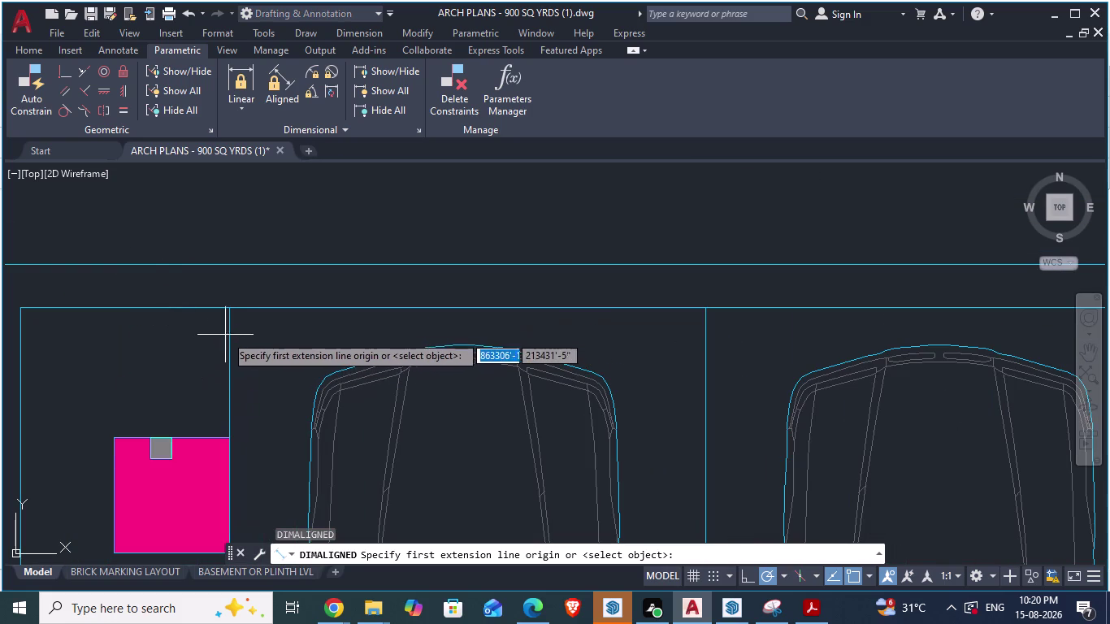
scroll(down, 3)
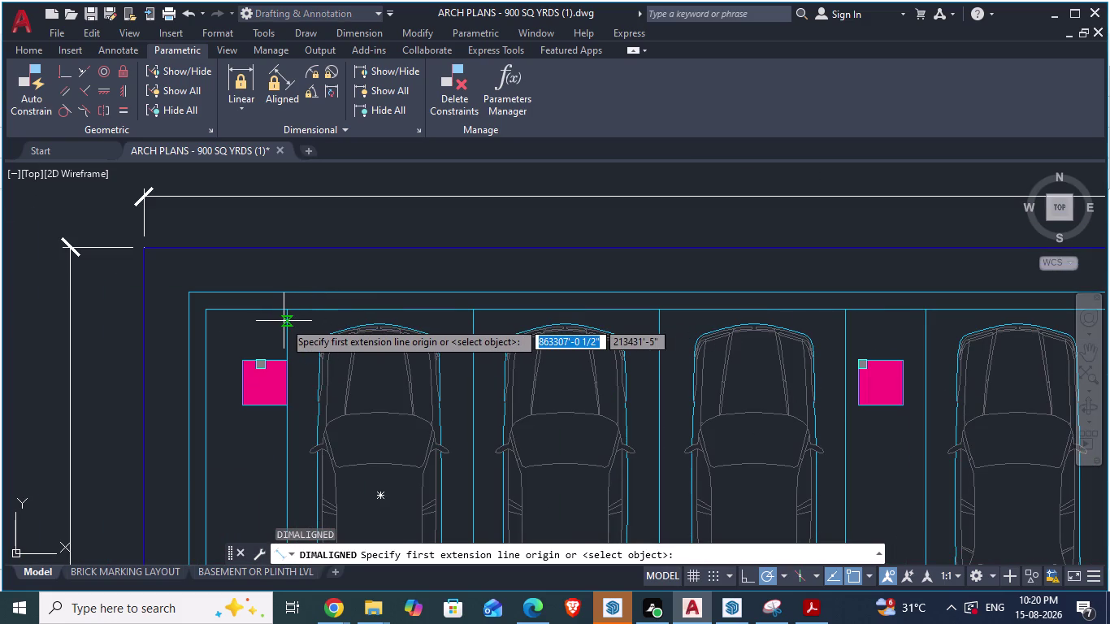
click(283, 321)
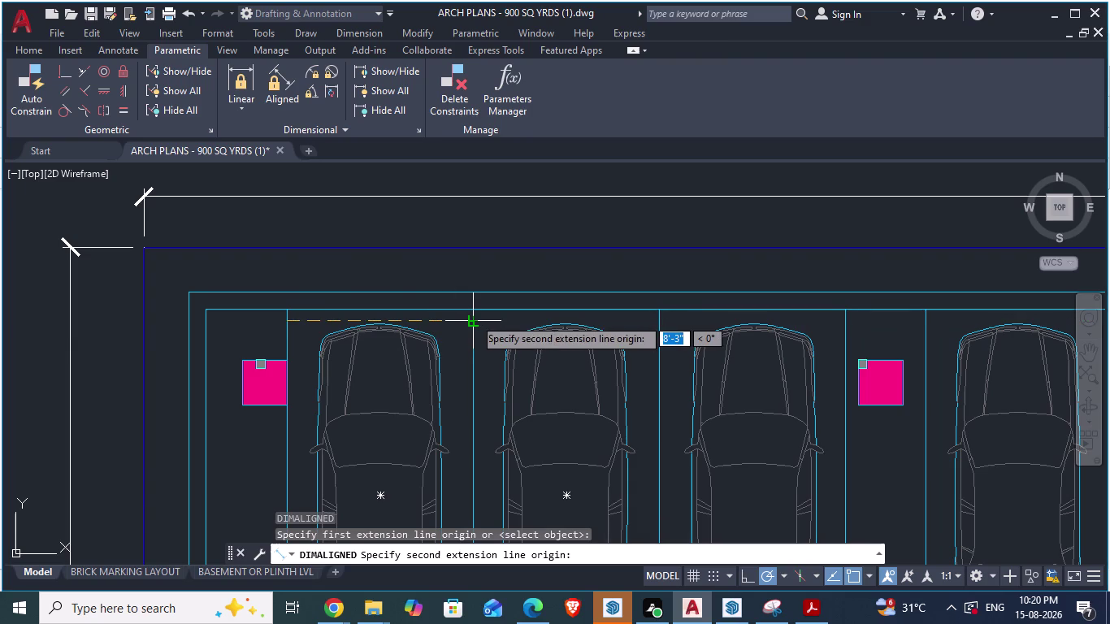
key(Escape)
key(space)
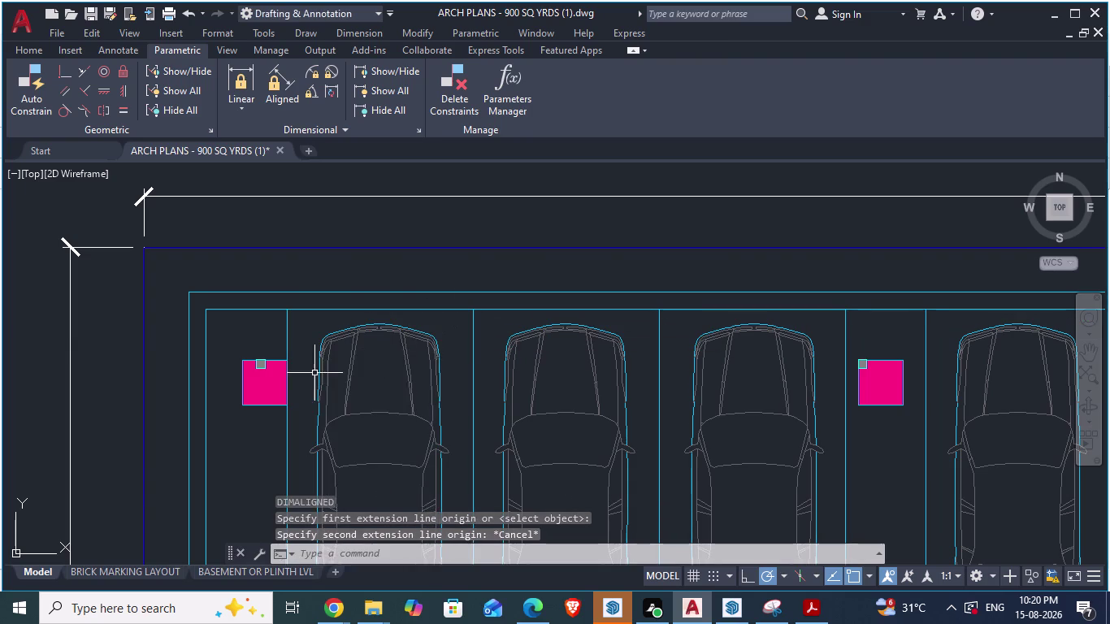
click(284, 323)
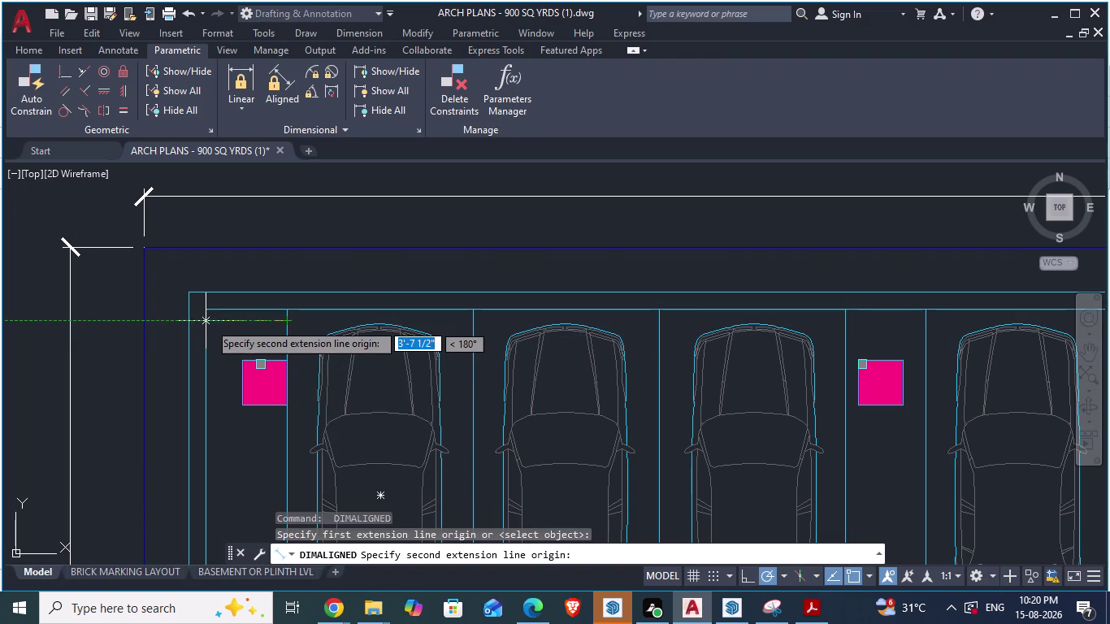
key(Escape)
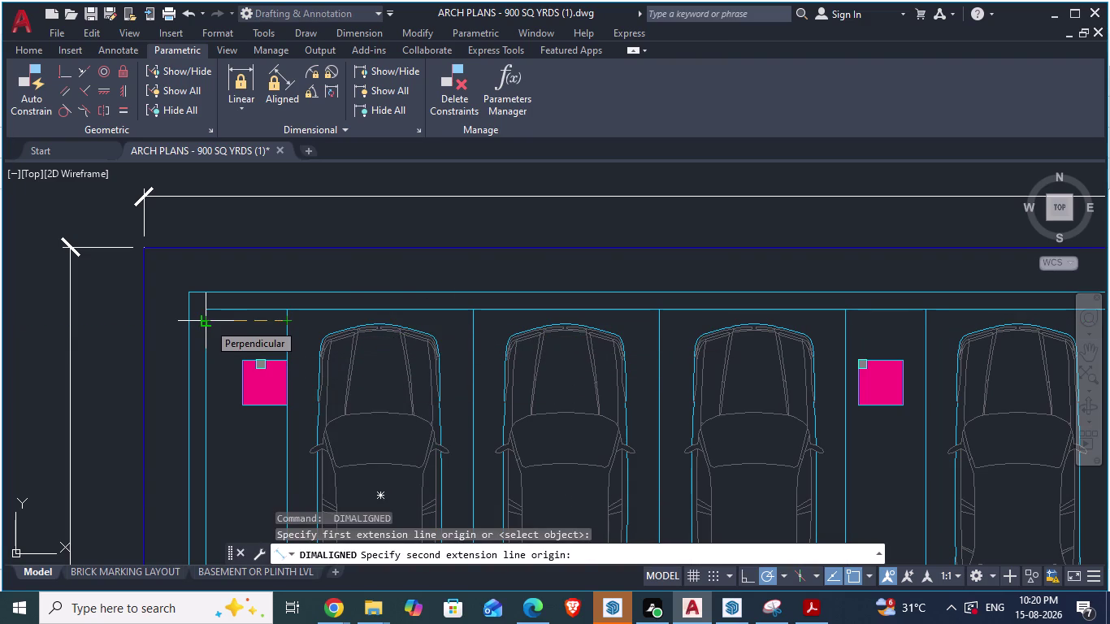
key(space)
click(291, 330)
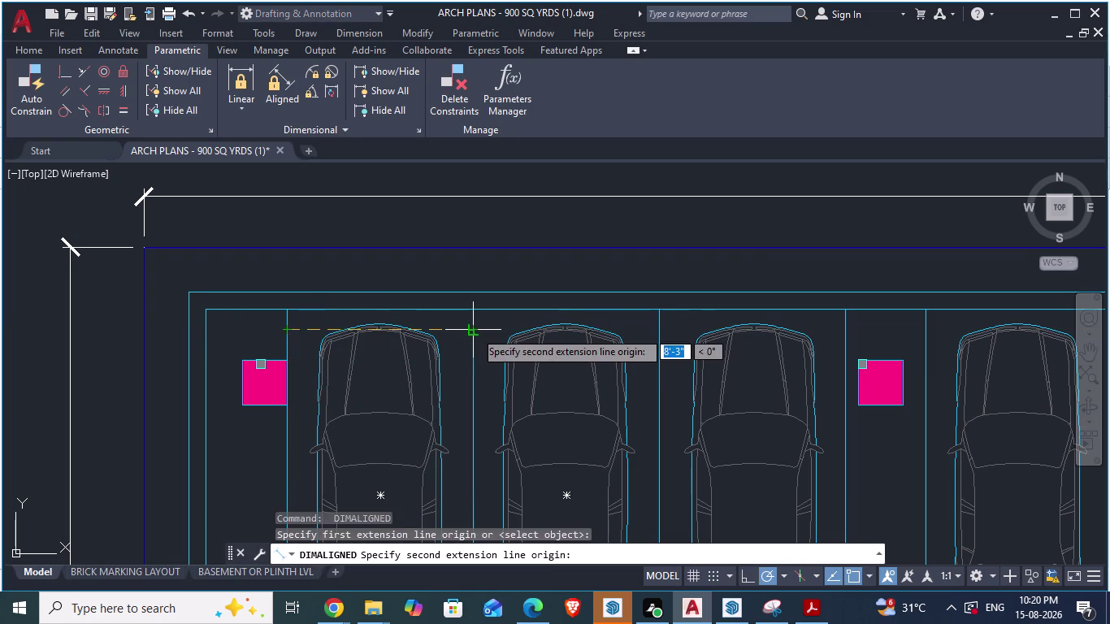
key(Escape)
key(alt+Tab)
scroll(down, 3)
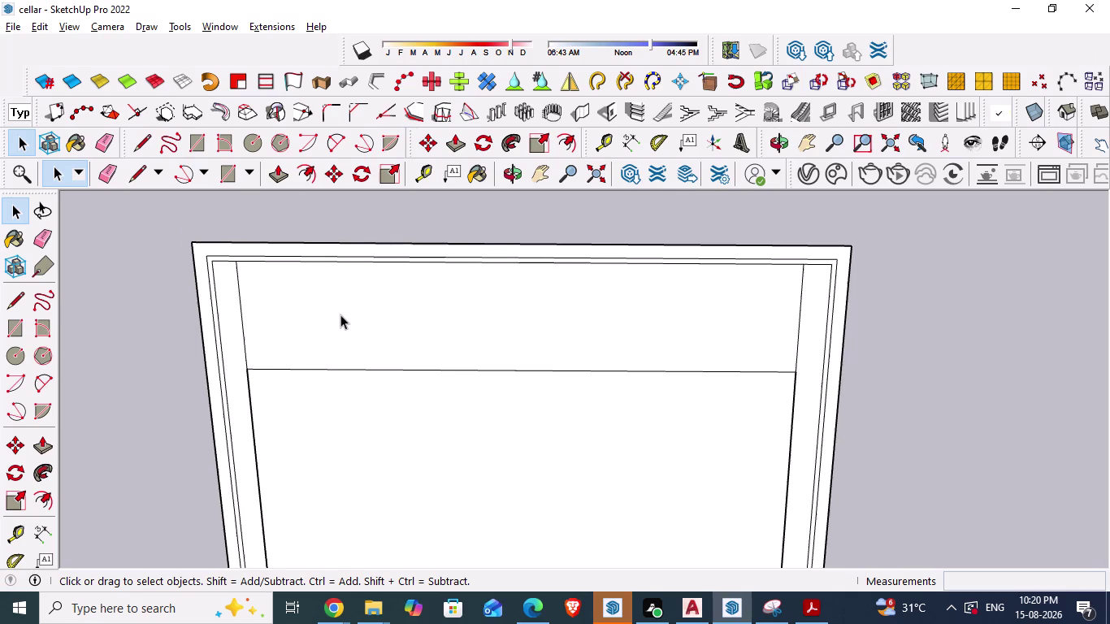
Select the short top-left edge of the upper wall strip and view its context menu.
key(l)
key(Escape)
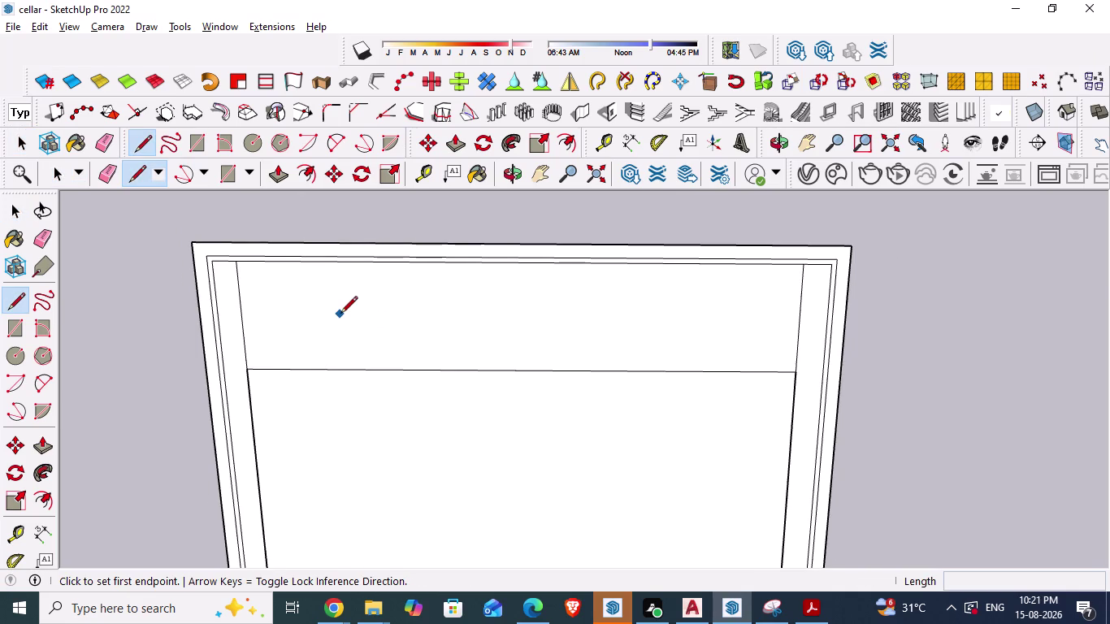
key(Escape)
key(space)
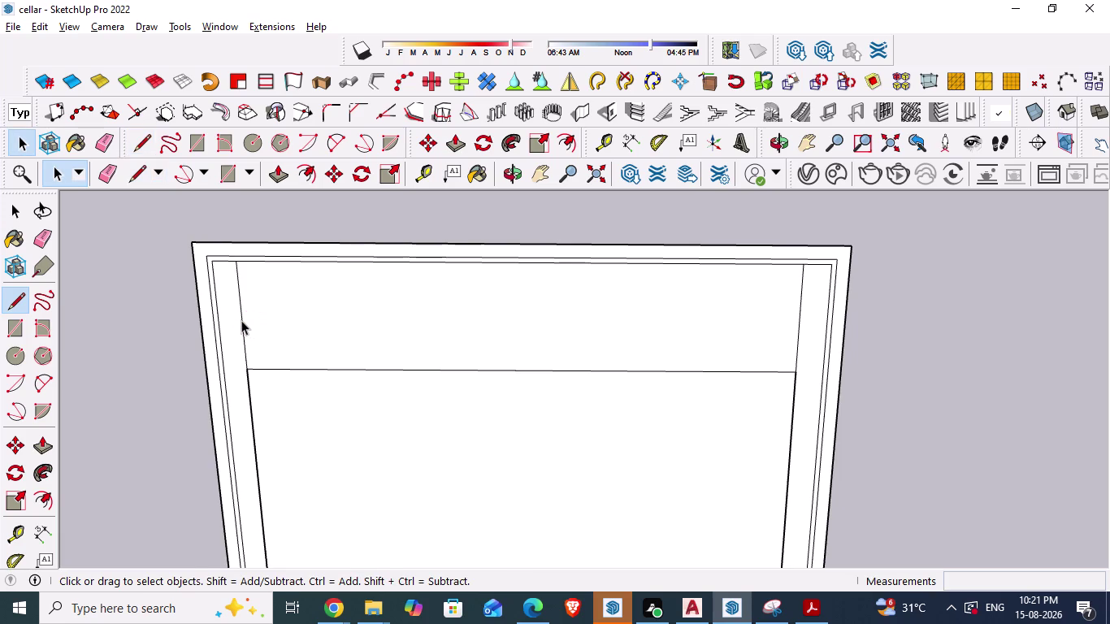
click(241, 320)
scroll(up, 3)
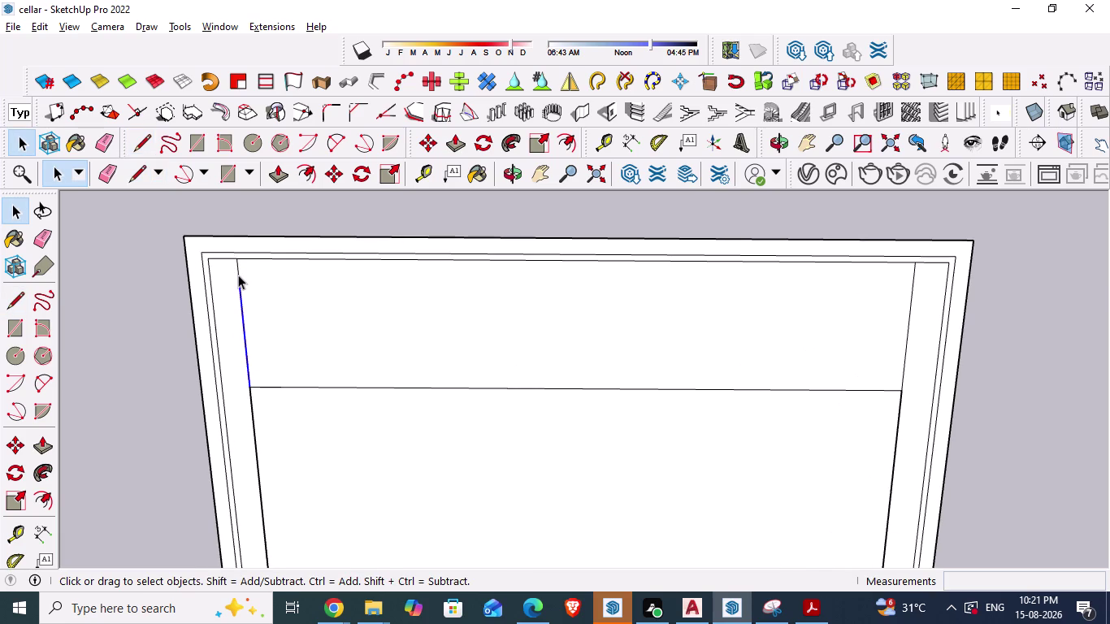
click(238, 274)
click(243, 312)
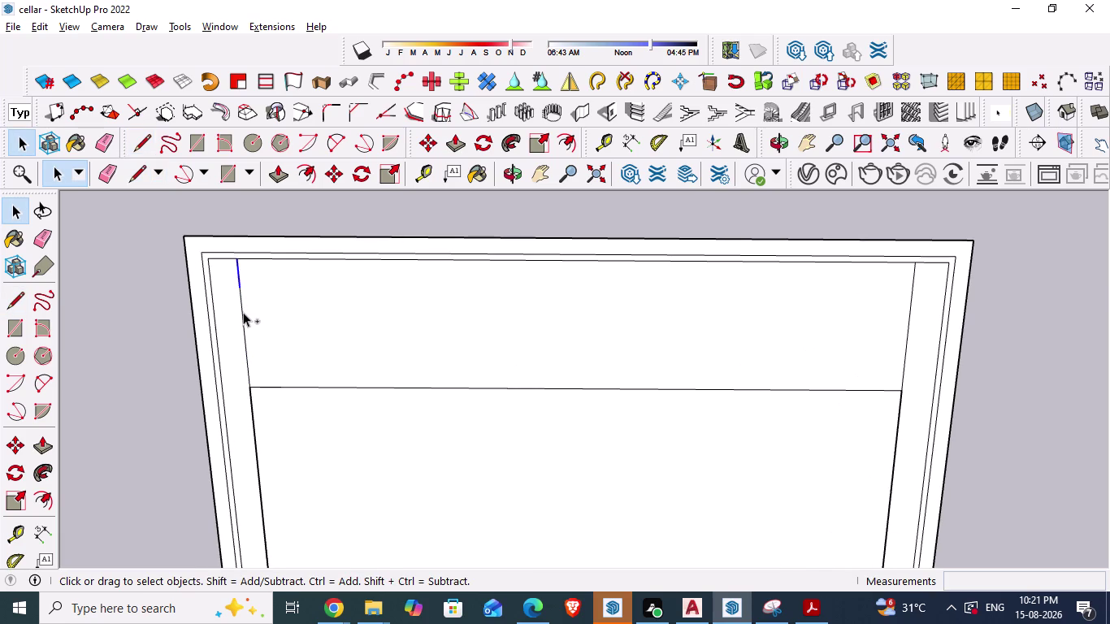
right_click(243, 312)
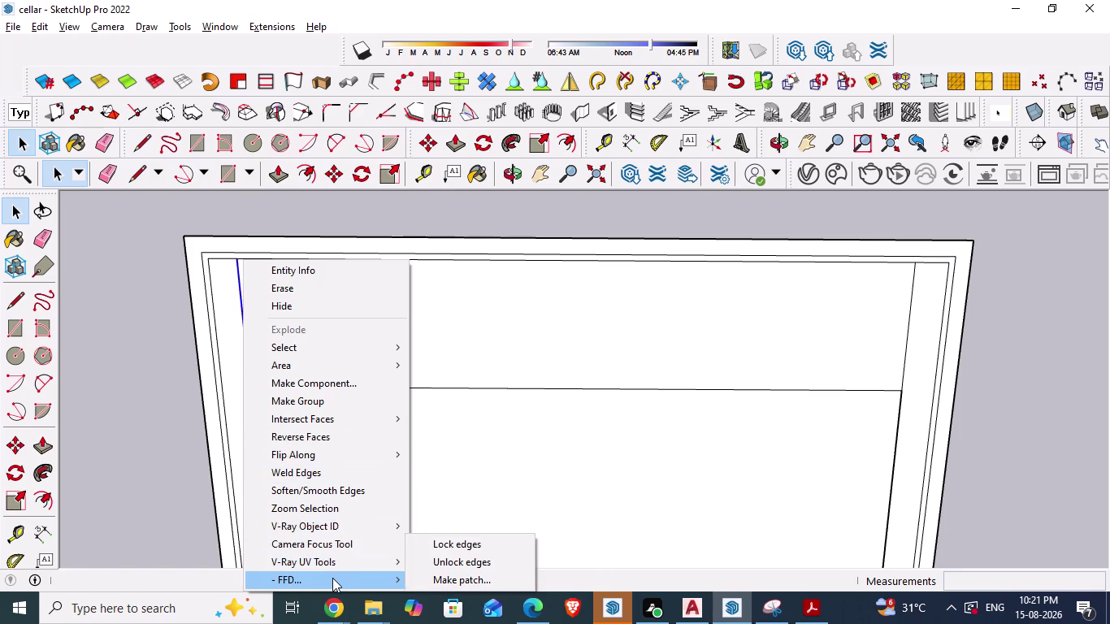
click(239, 282)
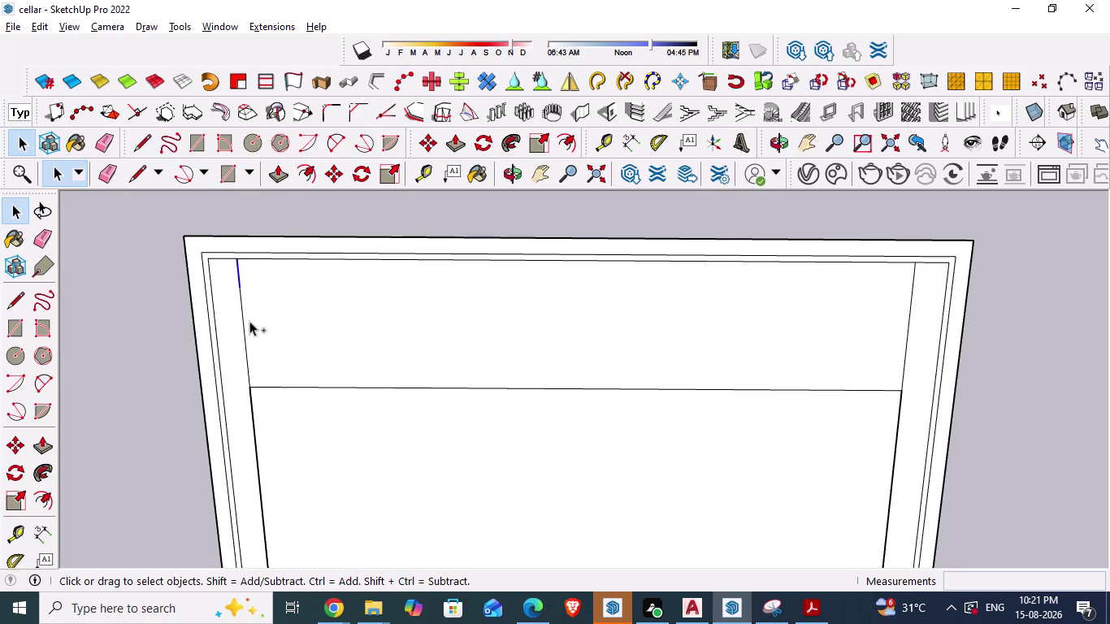
Select the upper strip's face and left edge, then clear the selection.
click(247, 322)
scroll(down, 3)
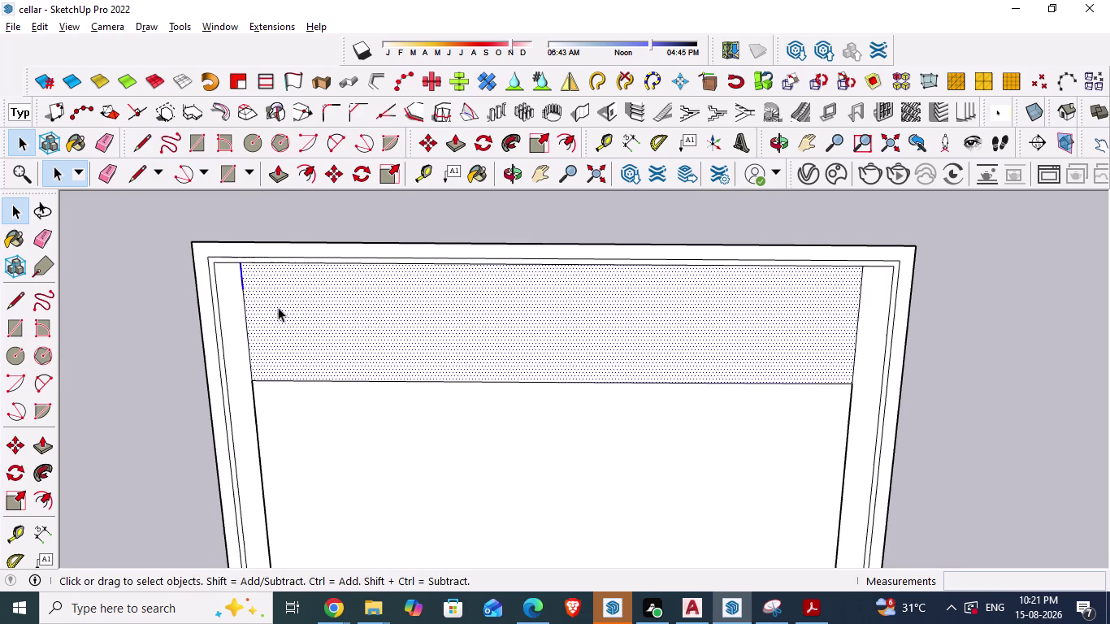
key(Escape)
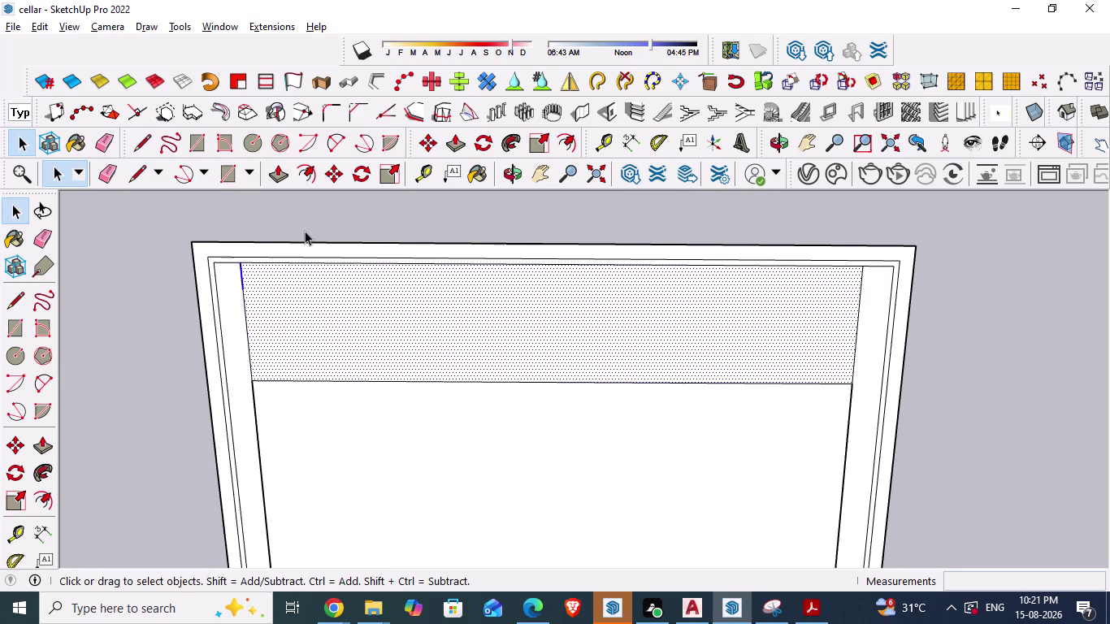
click(298, 221)
scroll(up, 3)
scroll(down, 3)
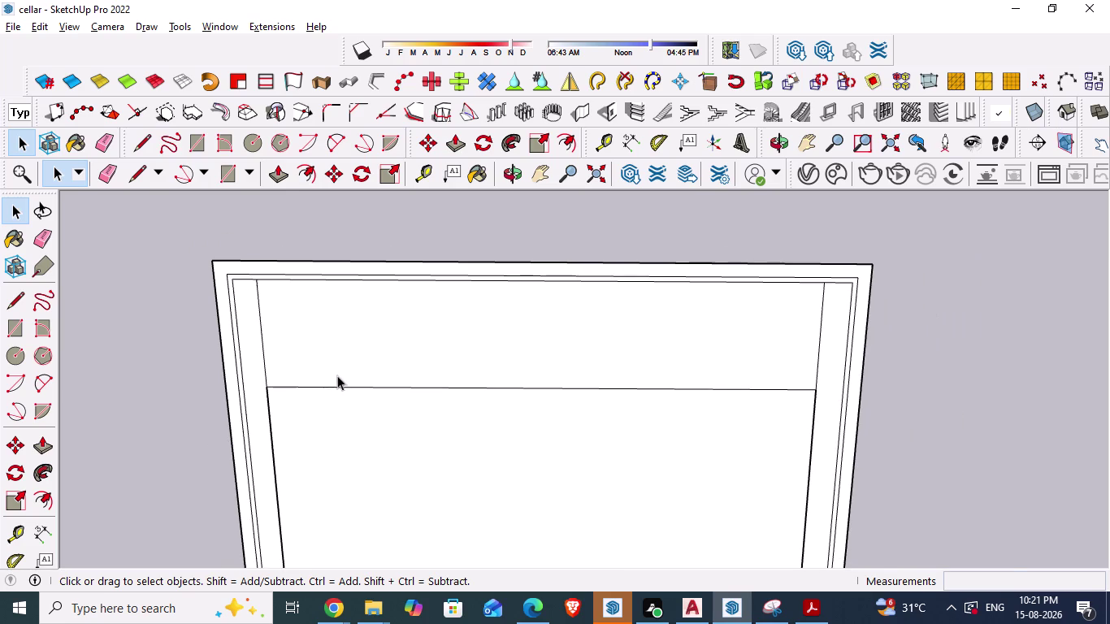
scroll(up, 3)
click(261, 343)
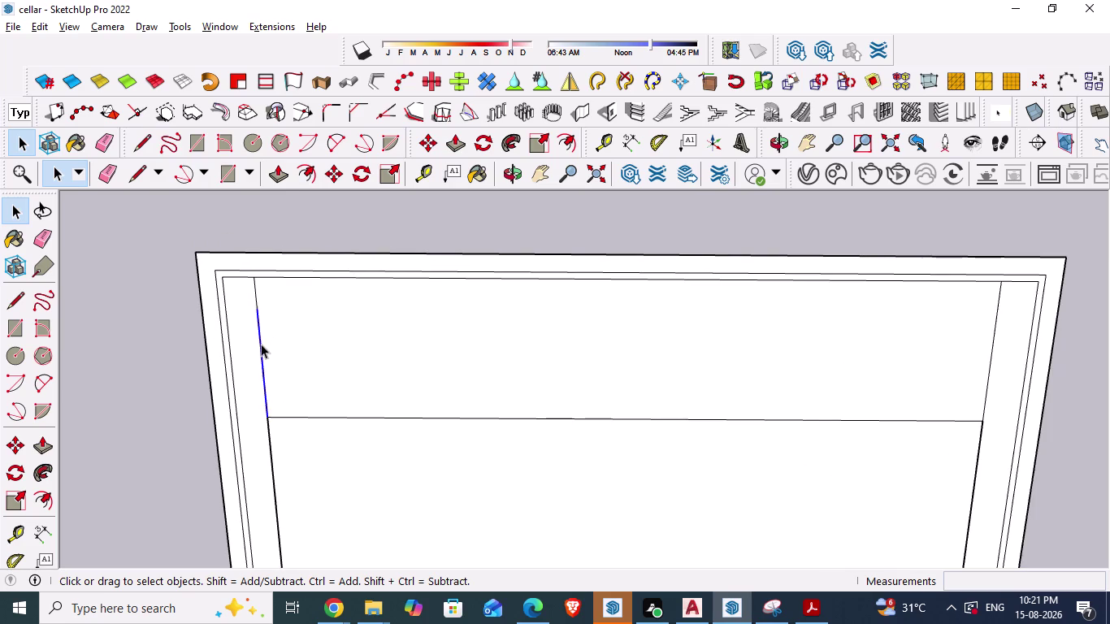
click(47, 499)
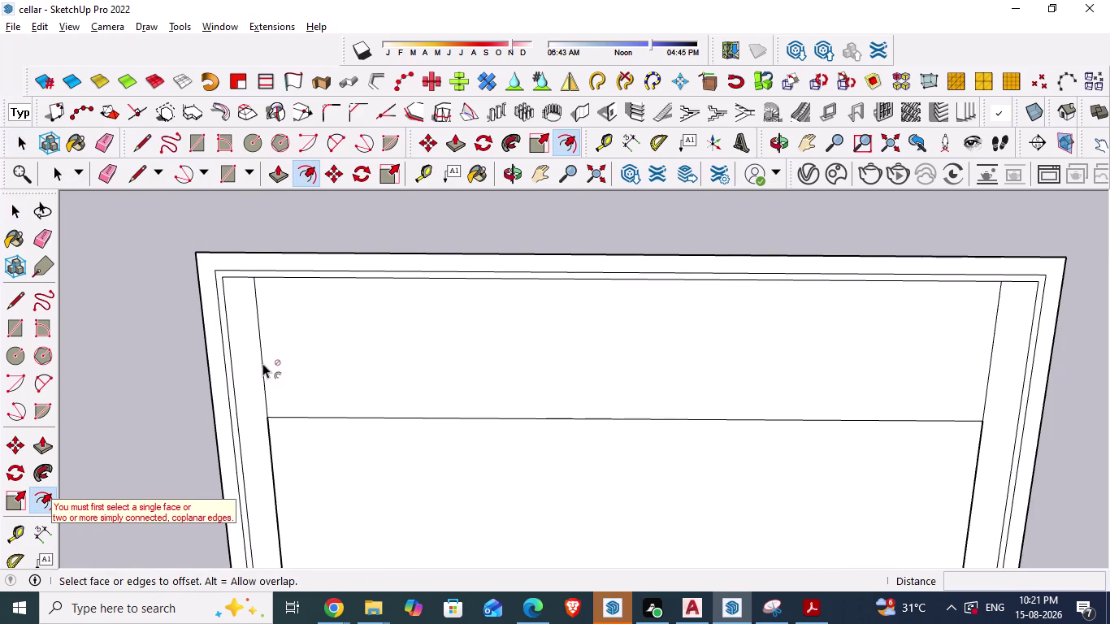
key(Escape)
key(space)
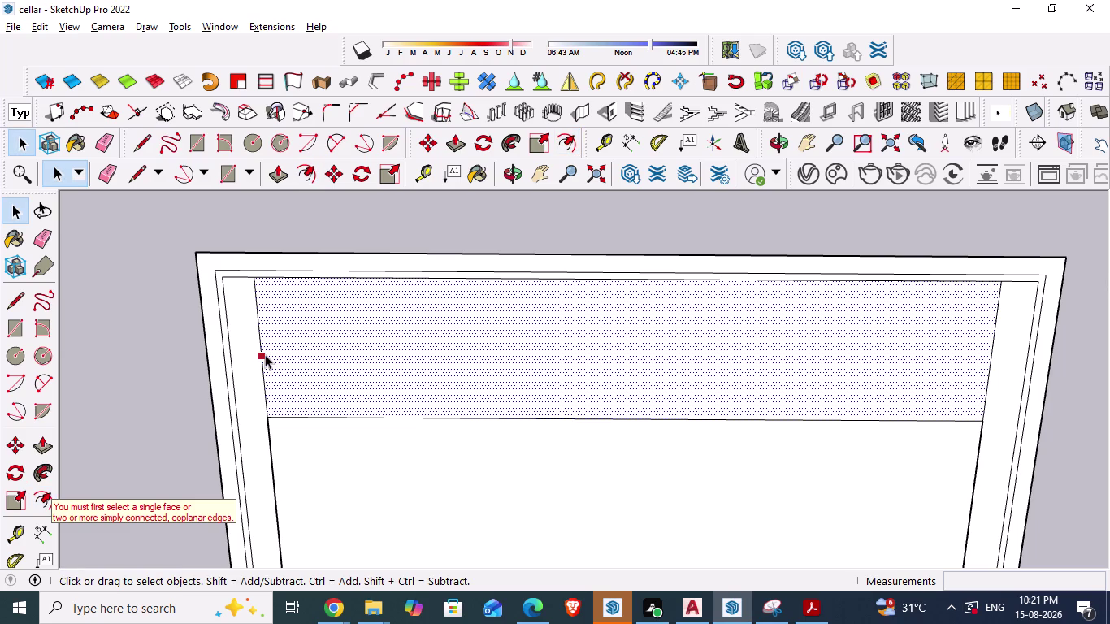
key(Escape)
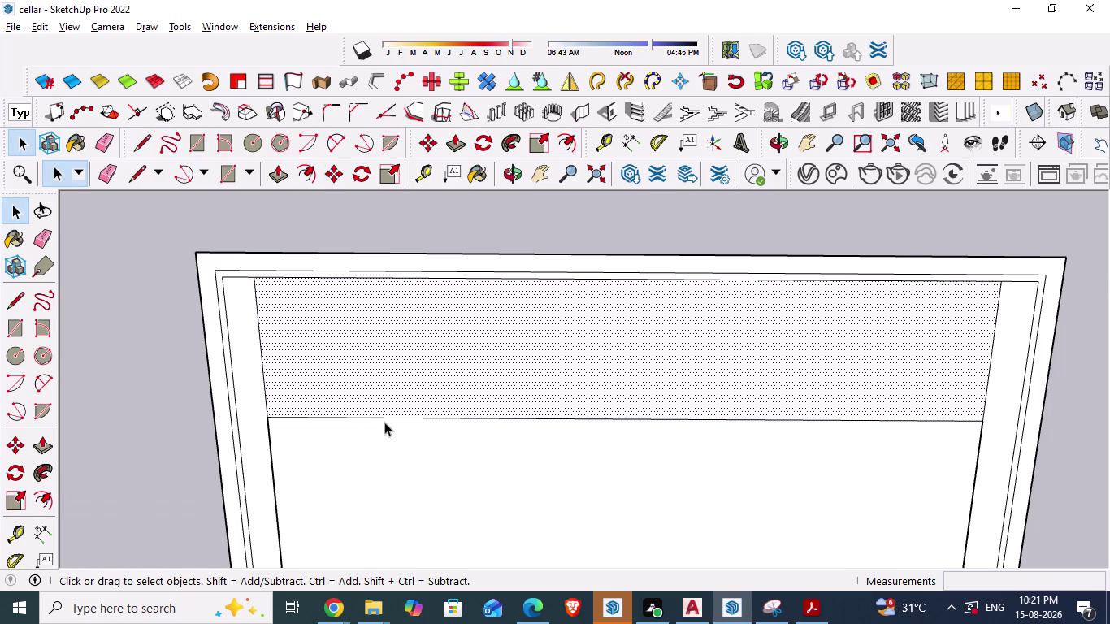
key(space)
click(392, 228)
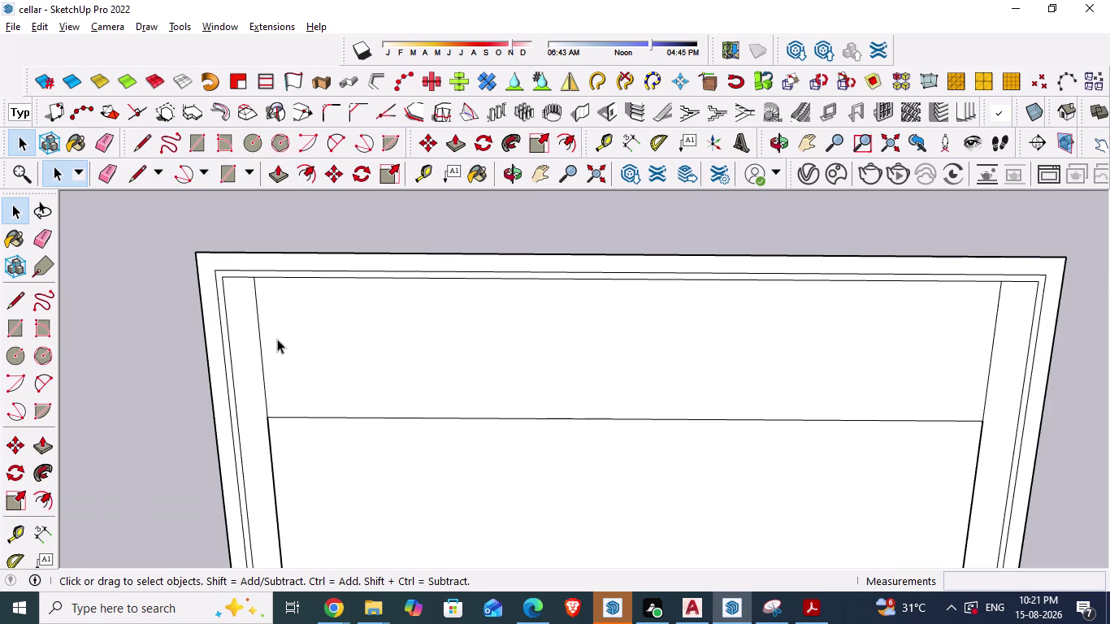
Draw an 8'3" line along the top edge from the strip's top-left corner.
key(l)
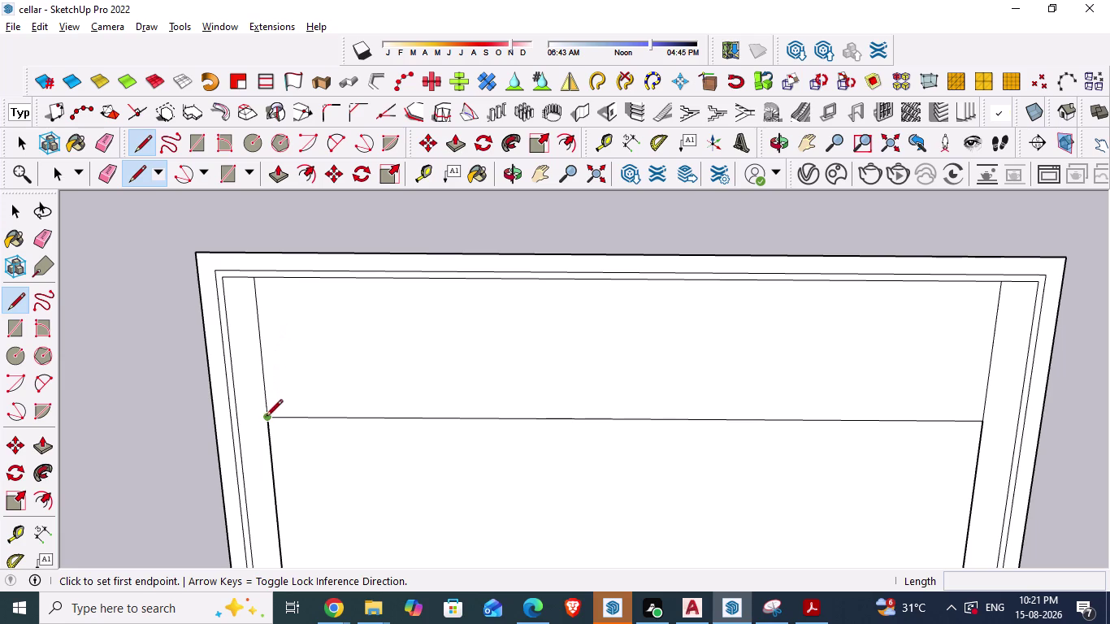
click(262, 279)
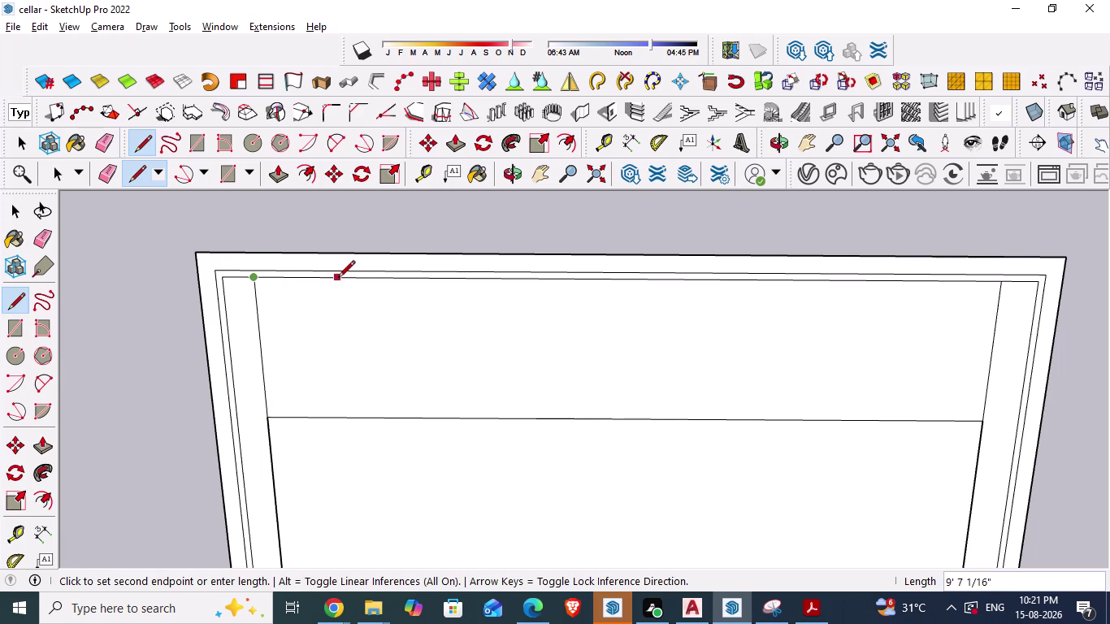
text(8')
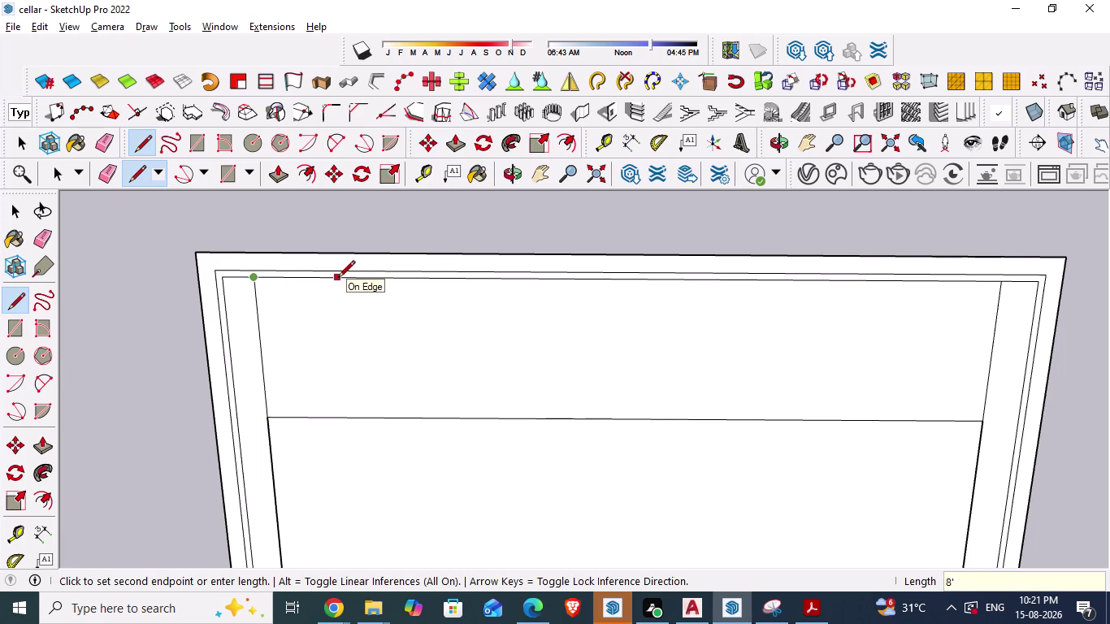
text(3")
key(Return)
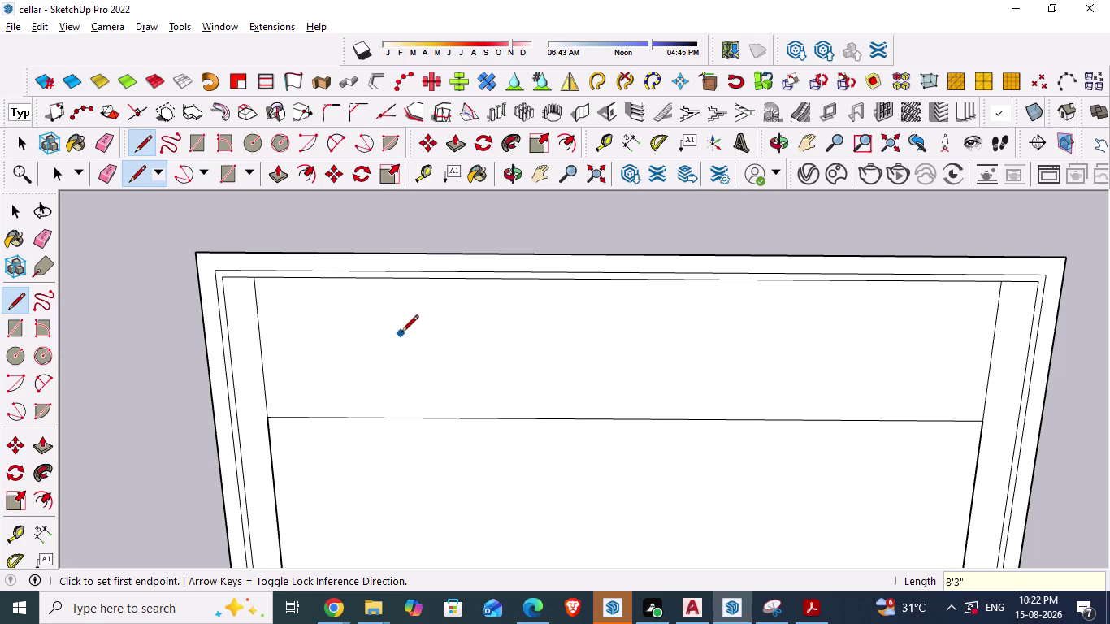
key(Escape)
Replace a full-width line with an 8'3" line from the left edge, then add a partition.
click(263, 343)
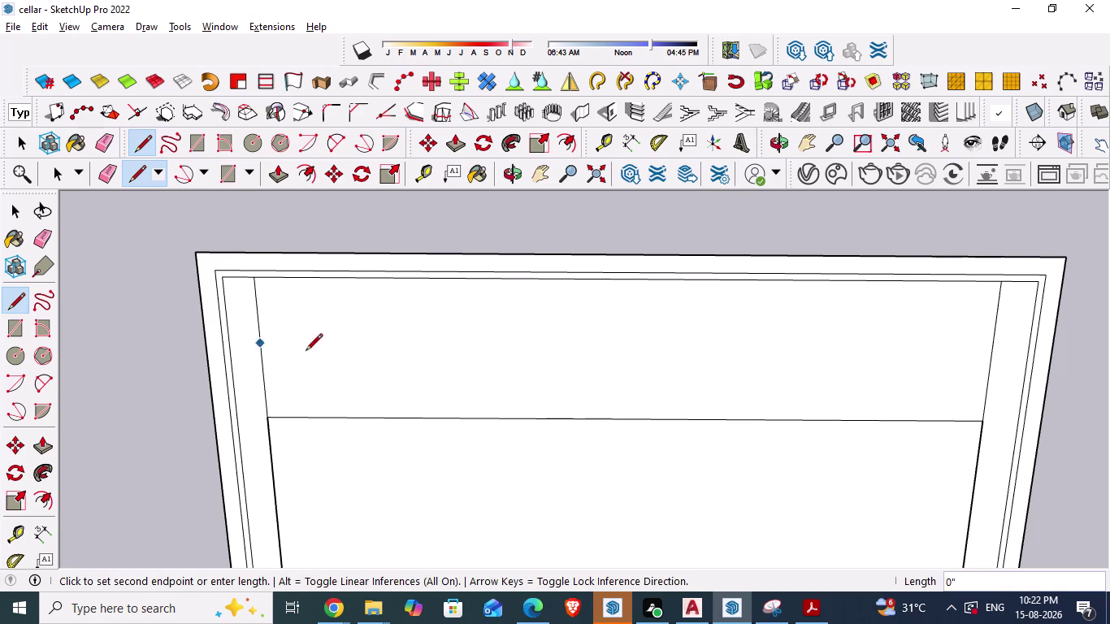
click(987, 345)
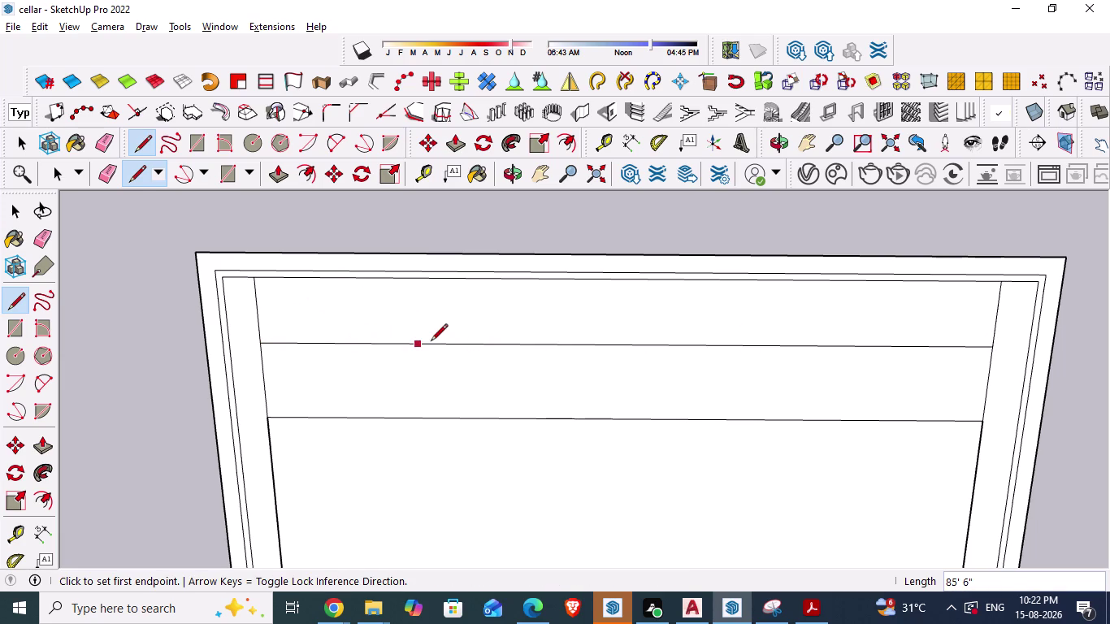
key(ctrl+z)
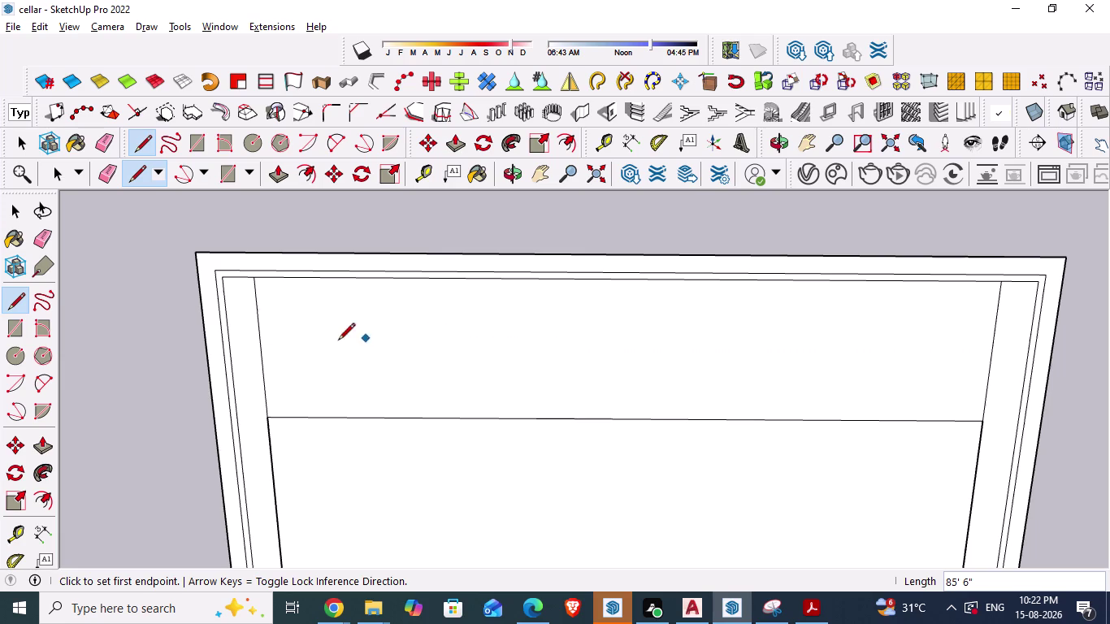
click(265, 346)
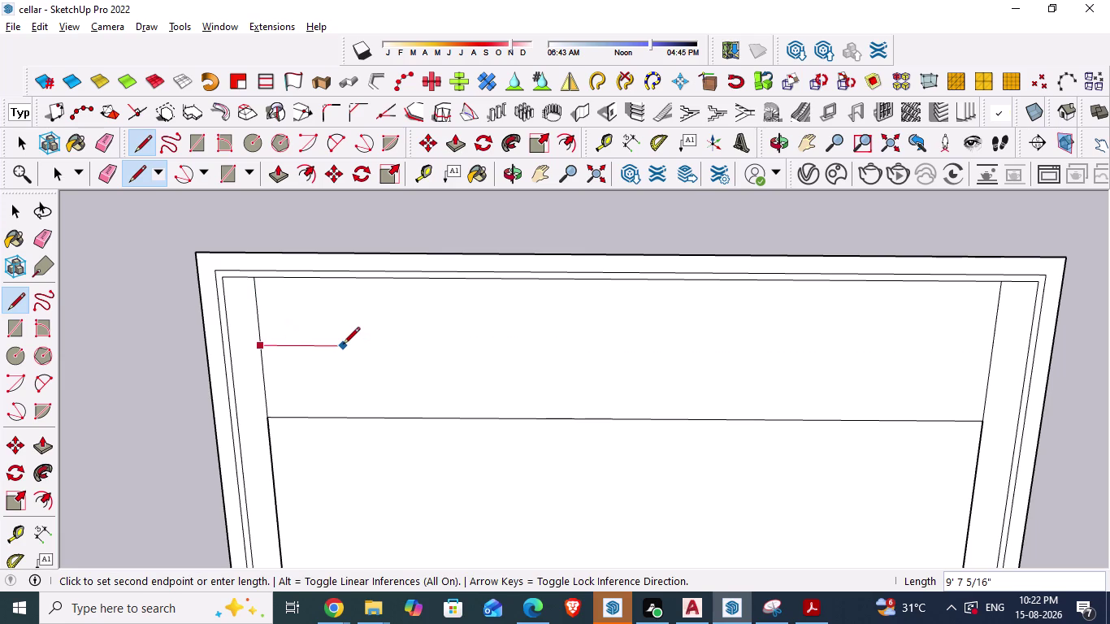
text(8'3)
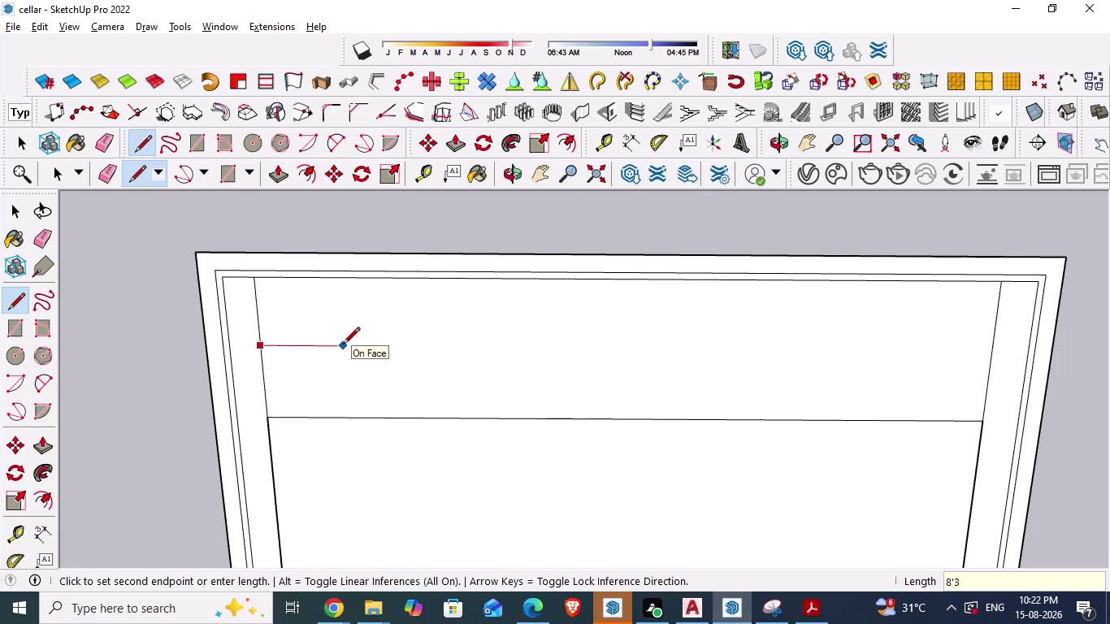
text(")
key(Return)
click(330, 423)
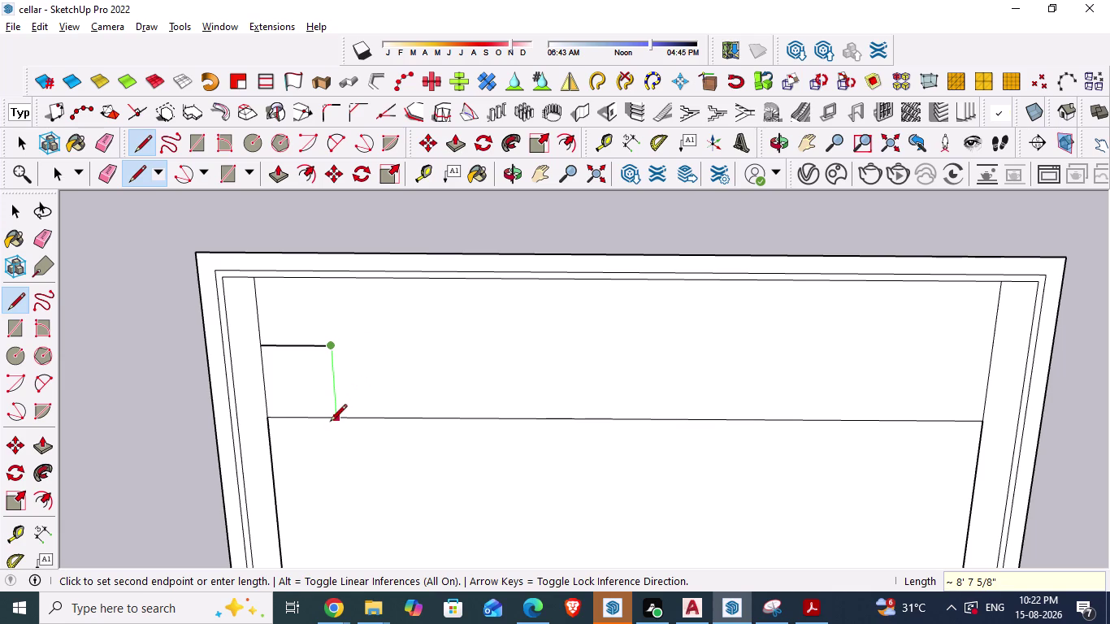
click(335, 346)
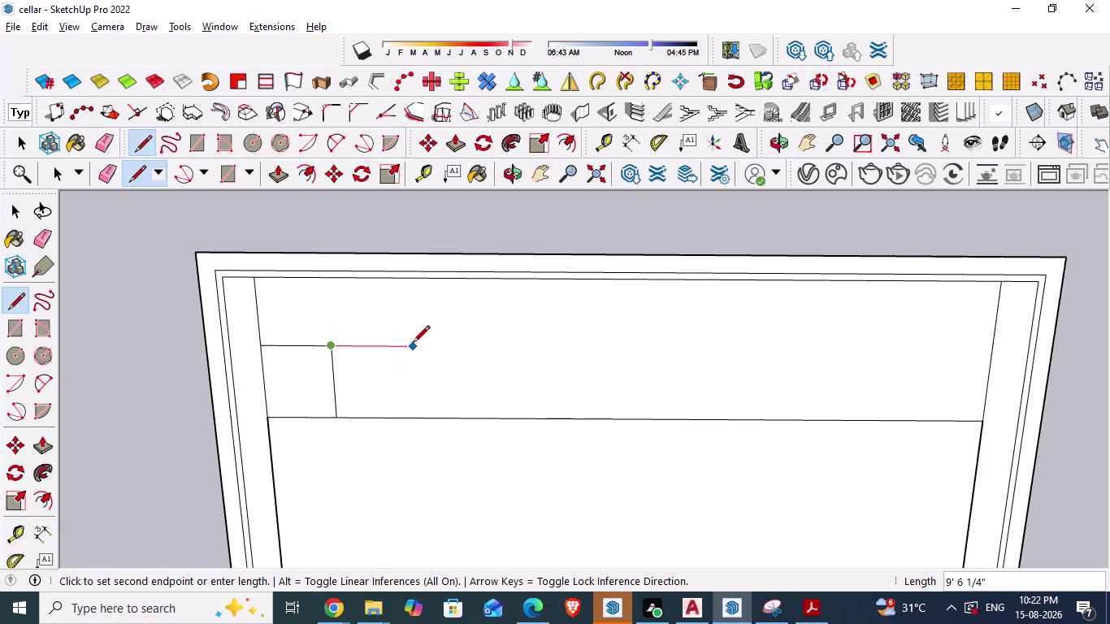
Draw the second and third 8'3" bays, closing each down to the drive edge.
key(8)
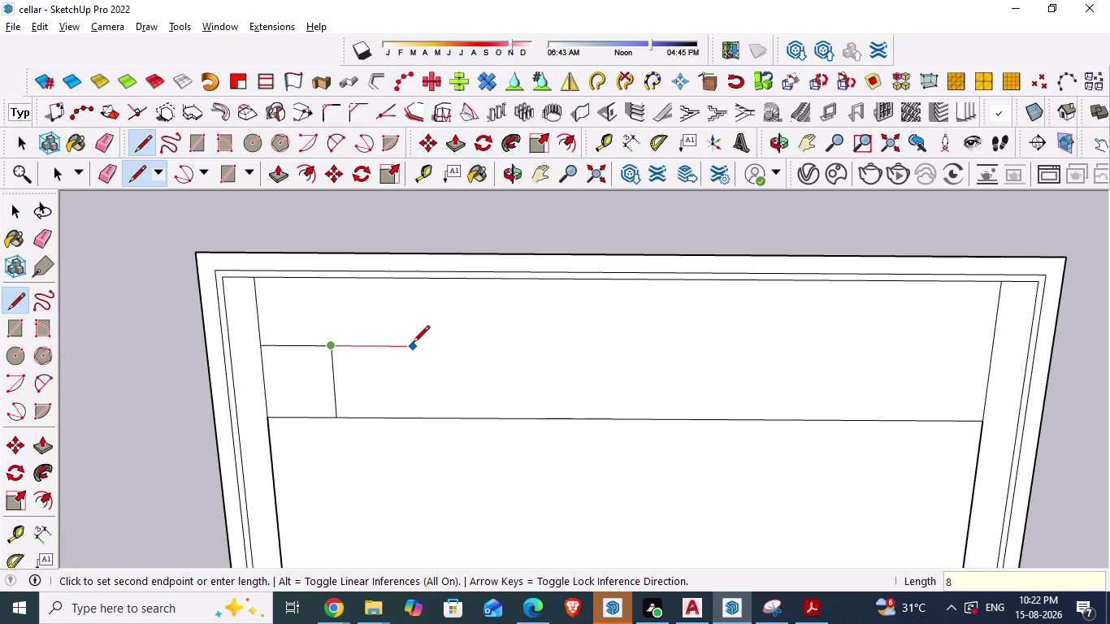
text('3")
key(Return)
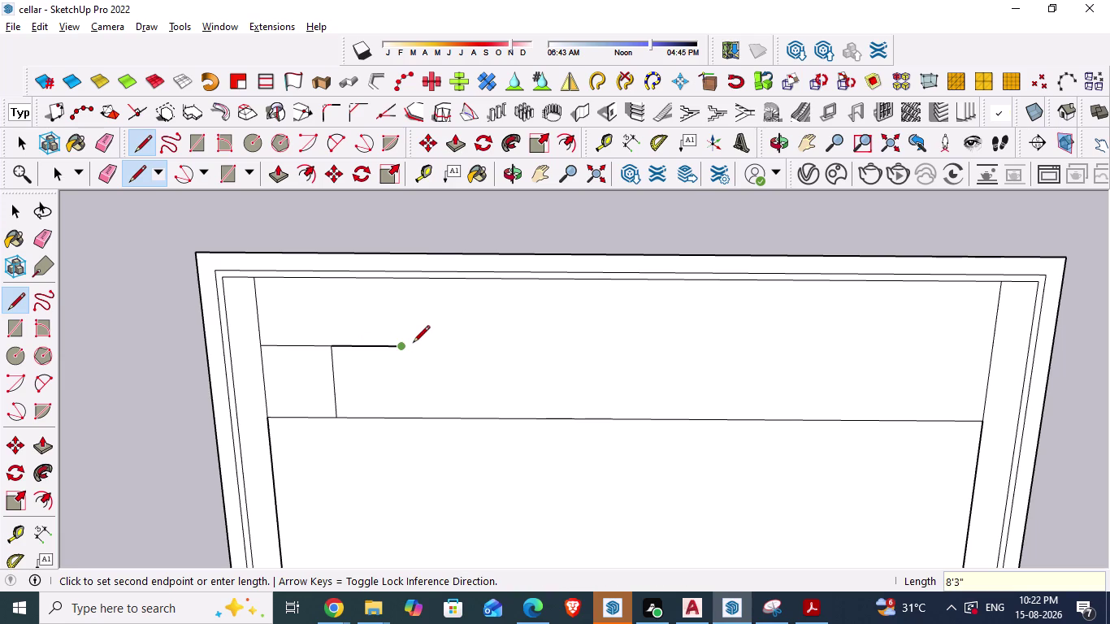
click(397, 415)
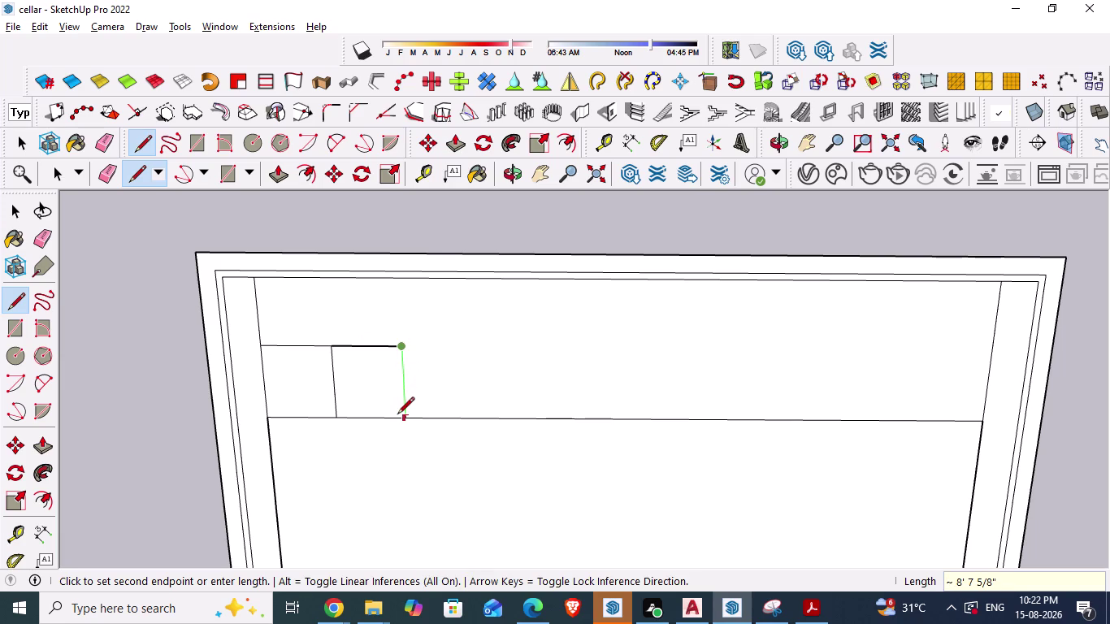
click(401, 349)
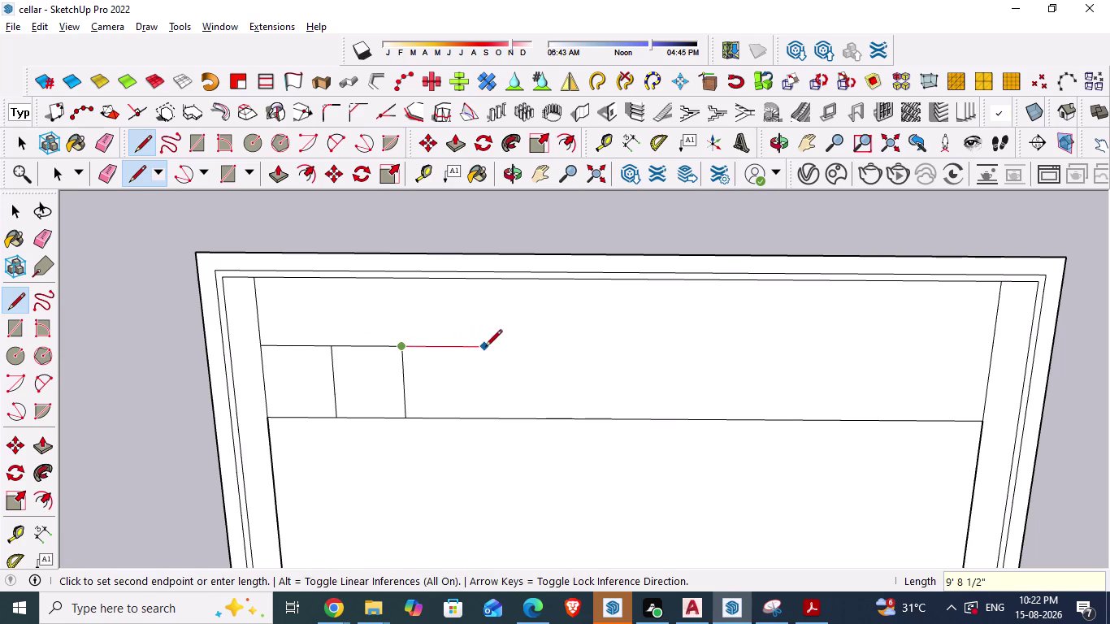
text(8)
text('3")
key(Return)
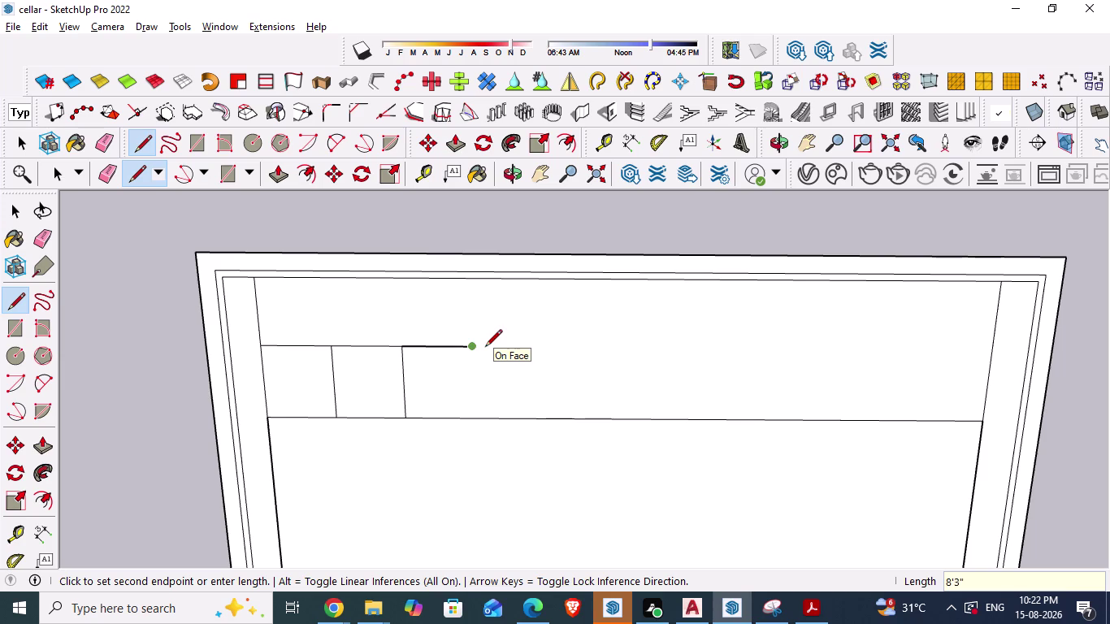
click(476, 412)
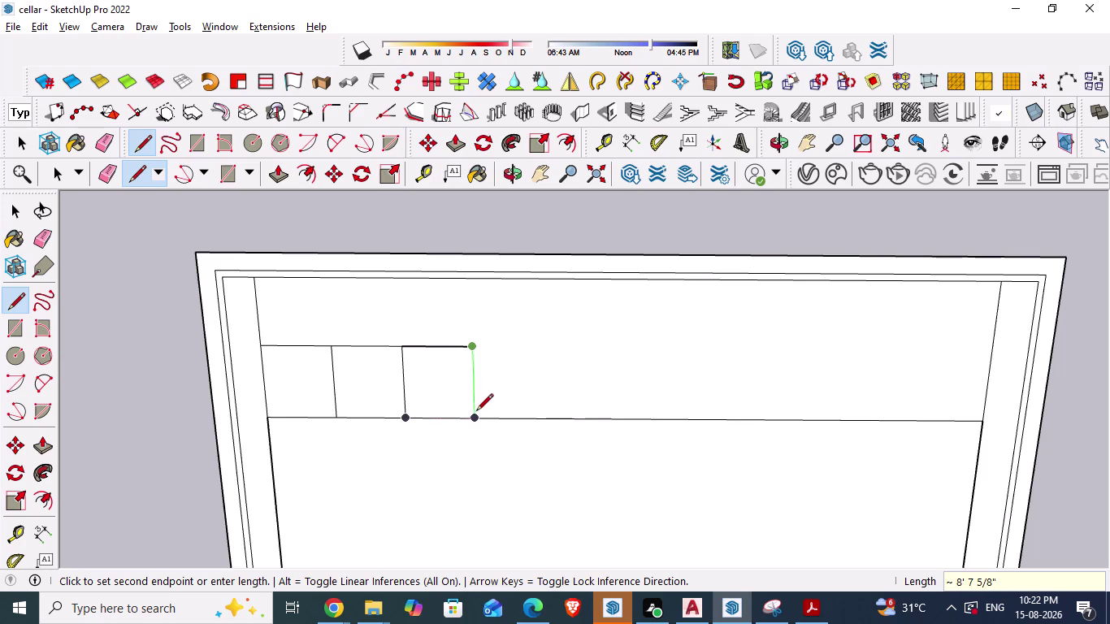
Check the bays against the AutoCAD plan and return to SketchUp.
key(alt+Tab)
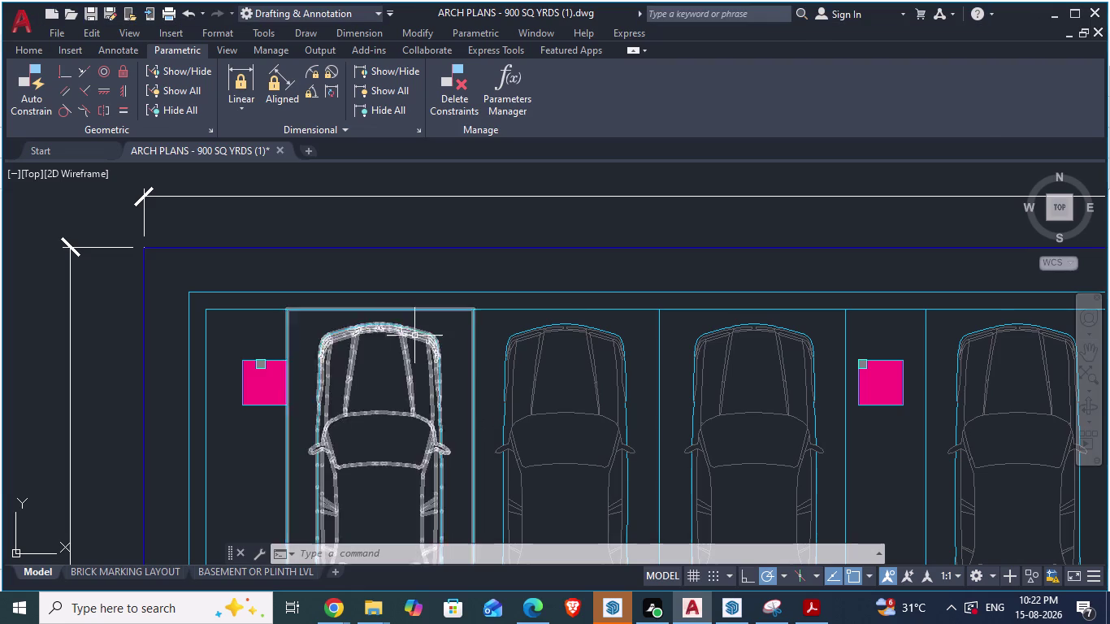
scroll(down, 3)
scroll(down, 3)
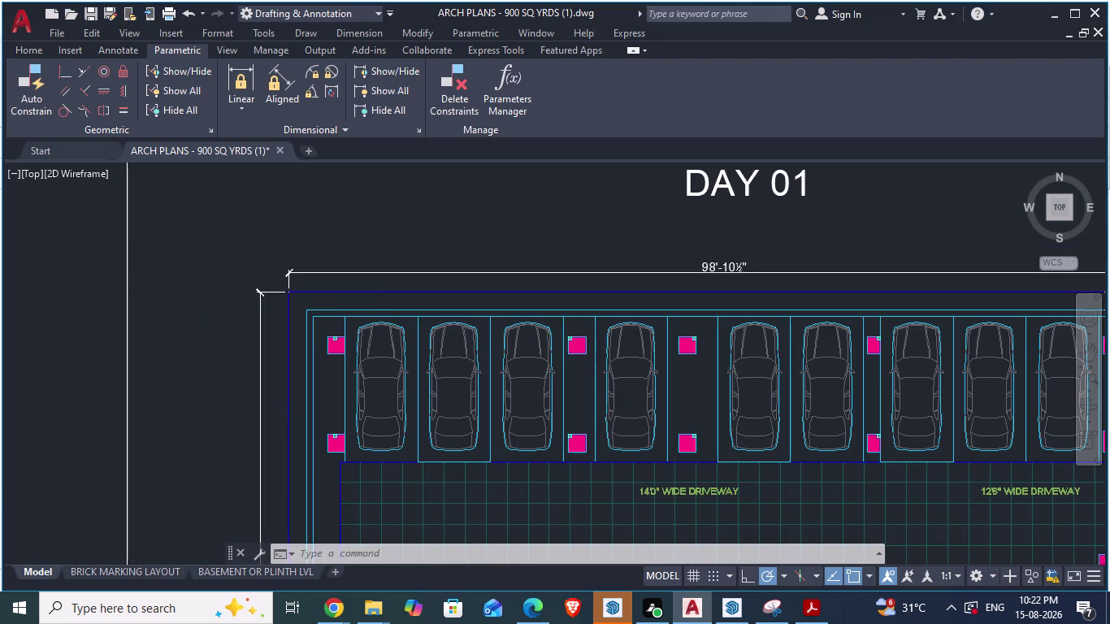
key(alt+Tab)
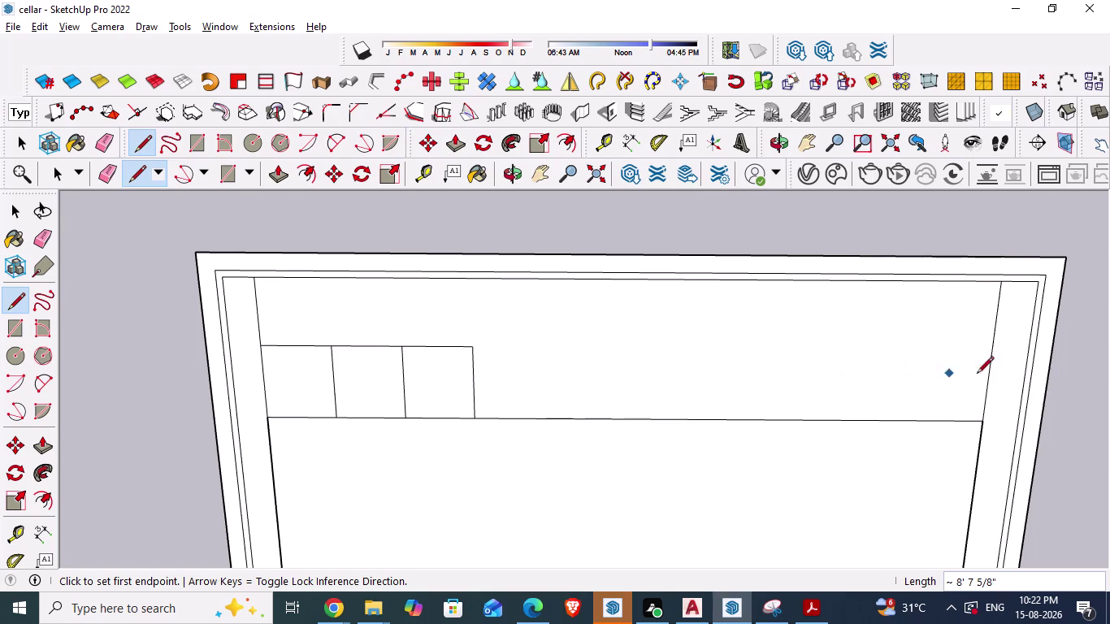
Draw the first 8'3" bay from the right wall, closing it to the drive edge.
click(990, 374)
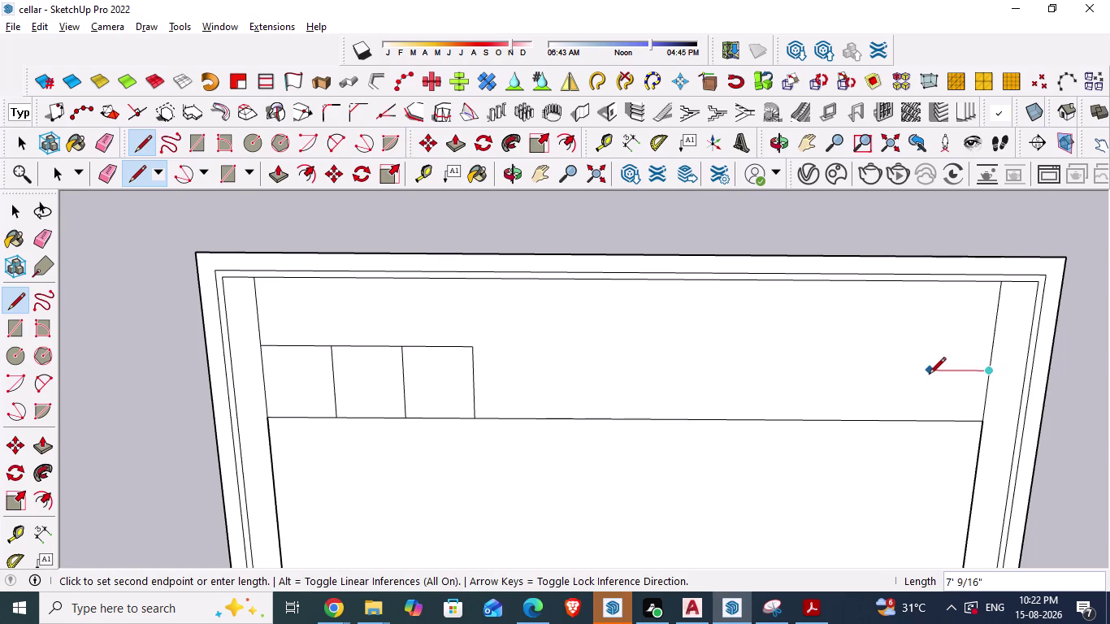
text(8'3)
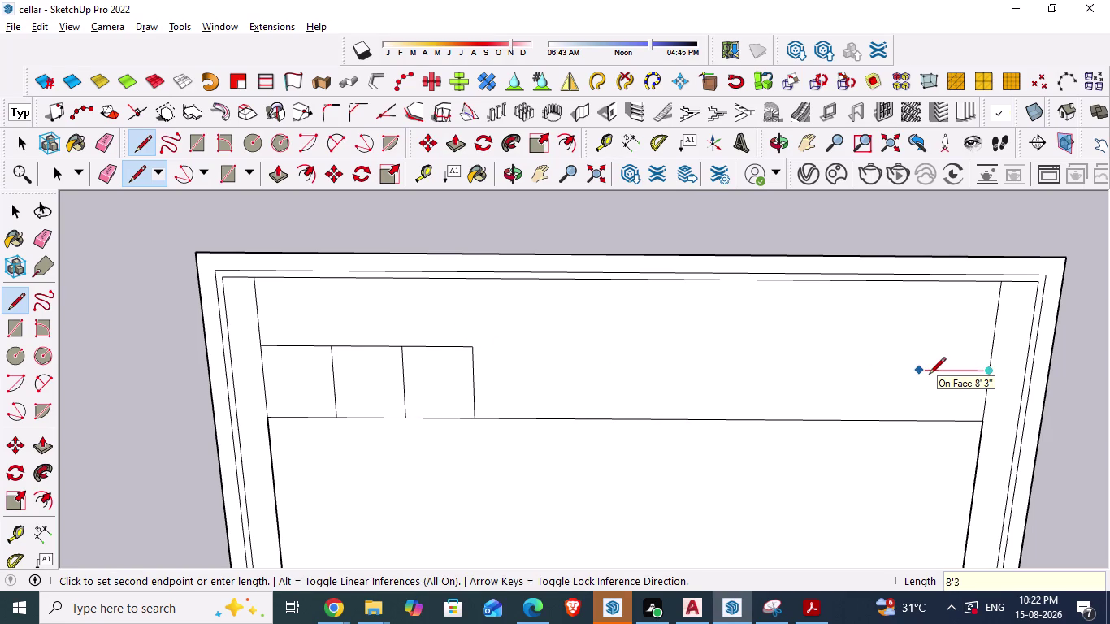
text(")
key(Return)
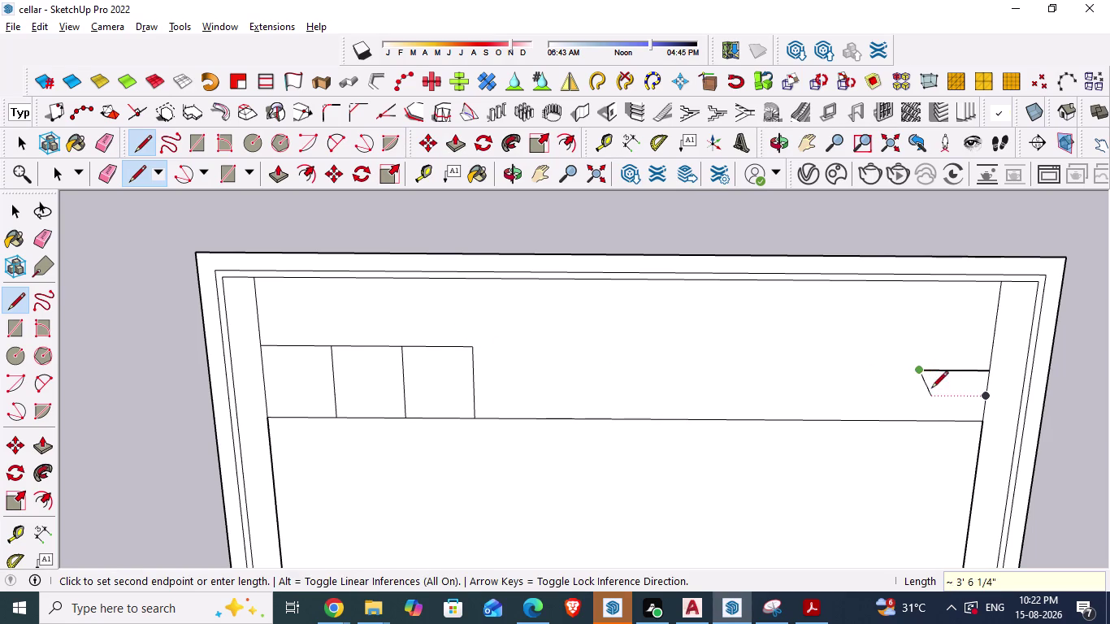
click(914, 423)
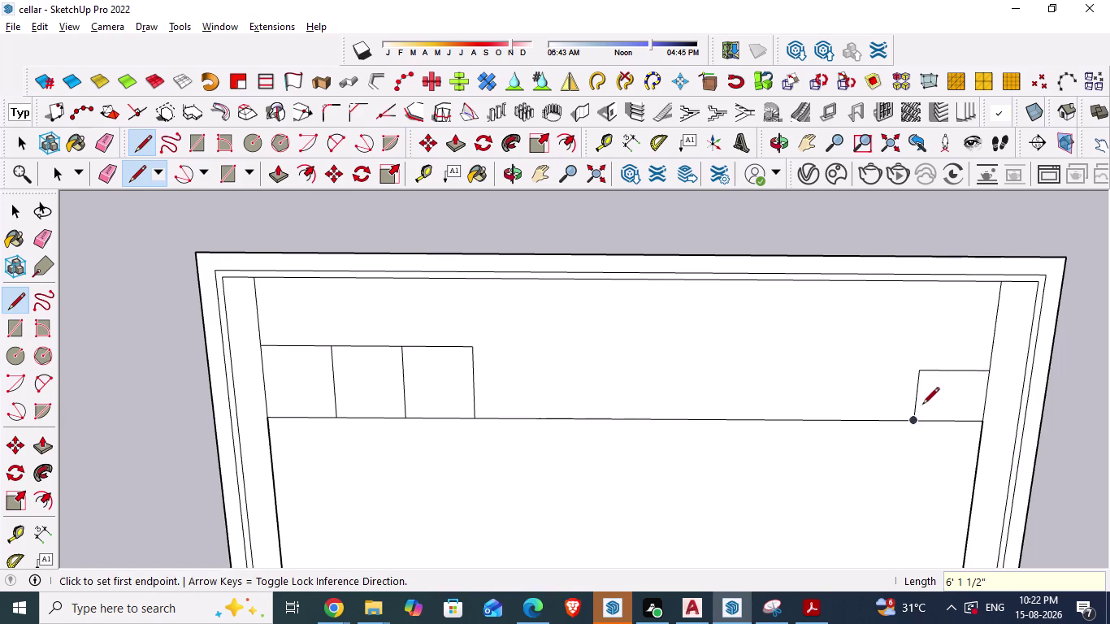
Add the second and third 8'3" right-side bays with partitions to the drive edge.
click(919, 373)
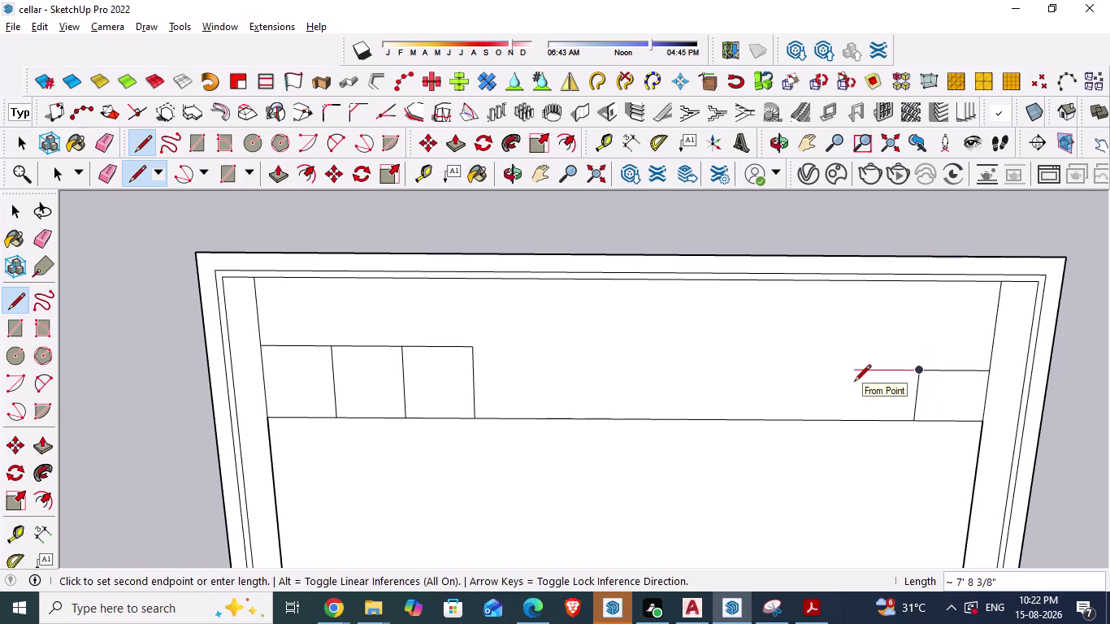
text(8'3")
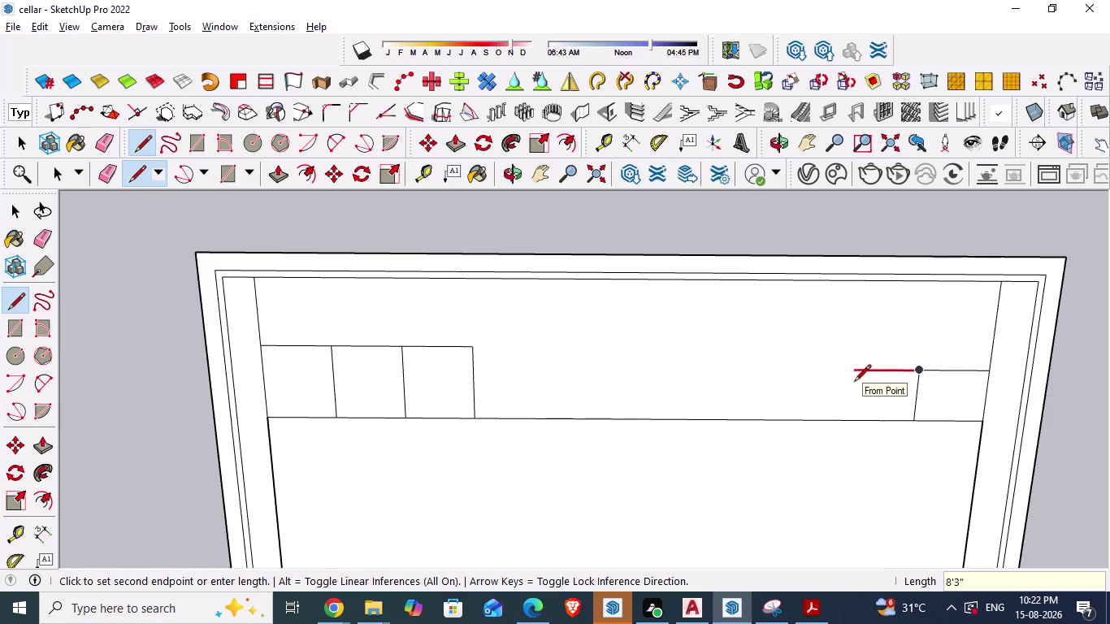
key(Return)
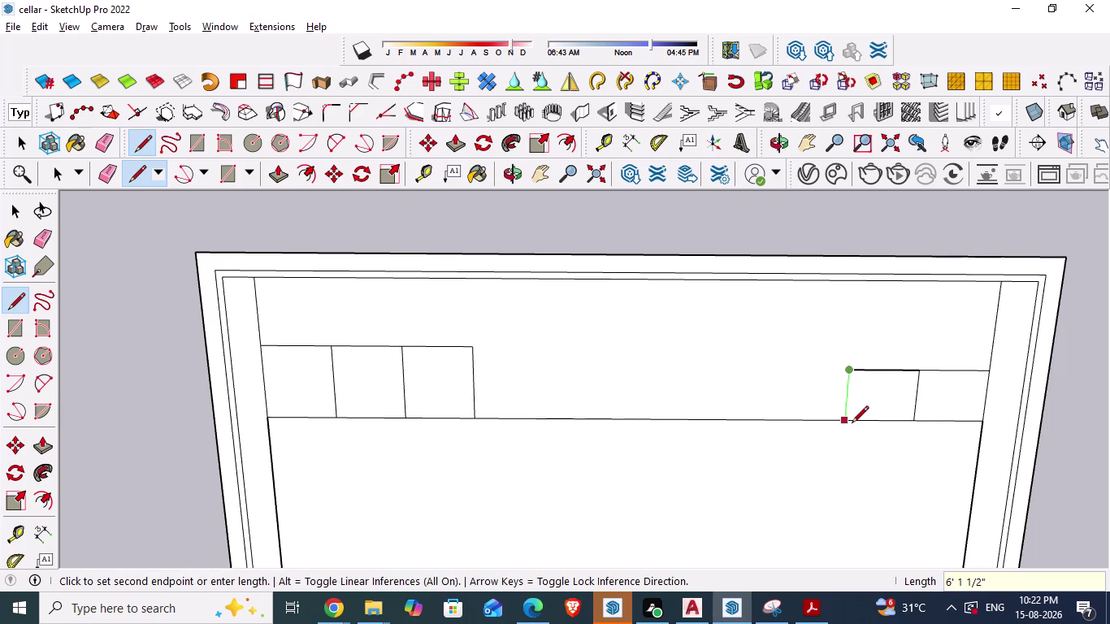
click(851, 425)
click(853, 372)
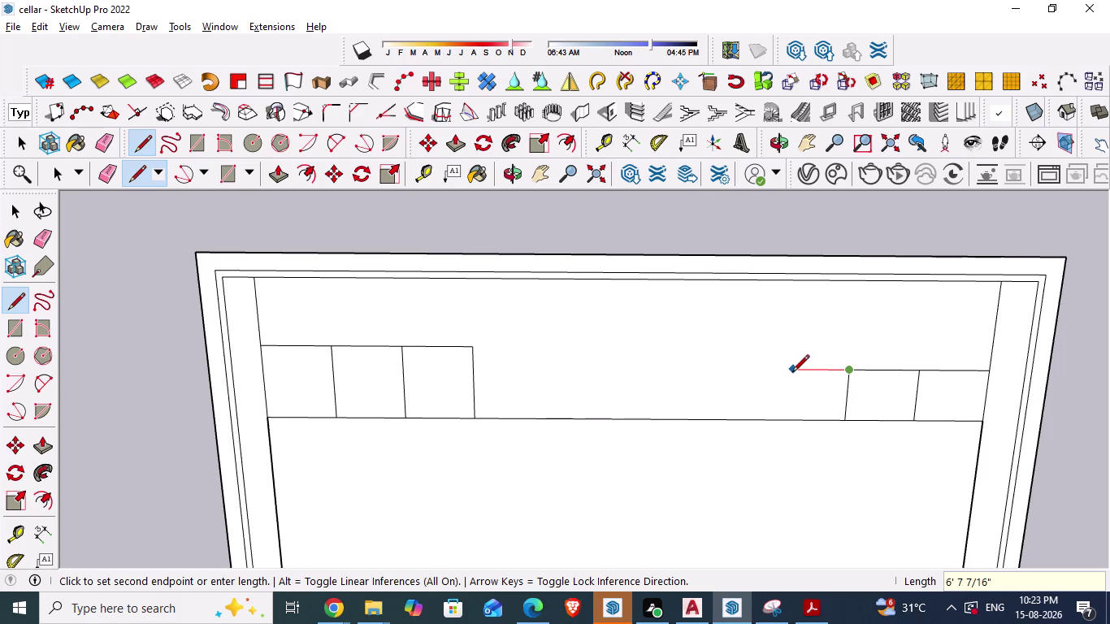
text(8')
text(3")
key(Return)
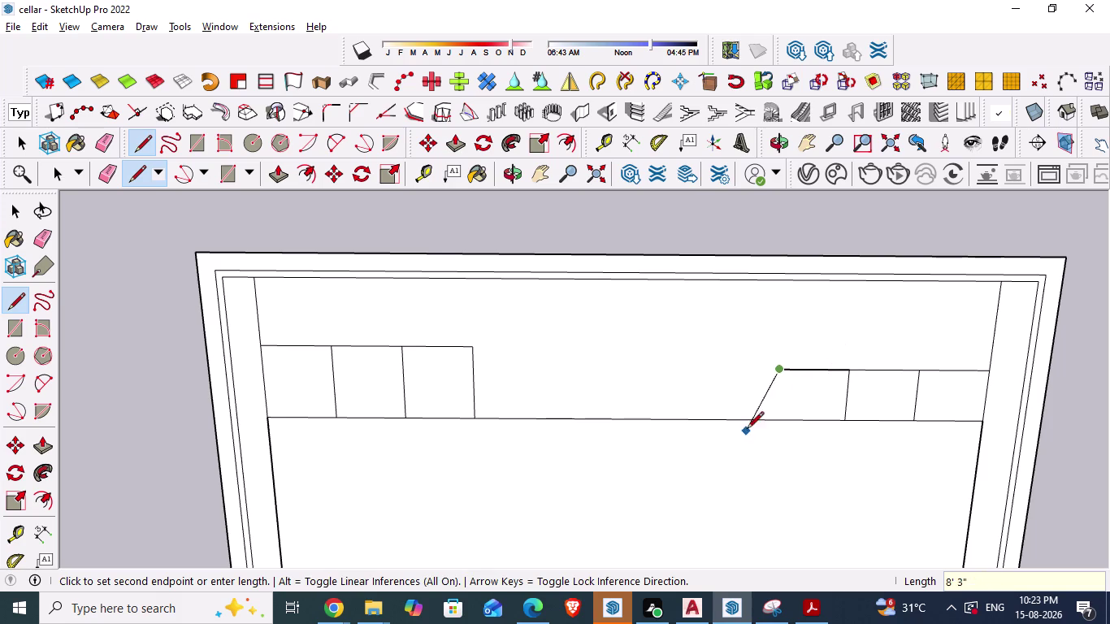
click(775, 419)
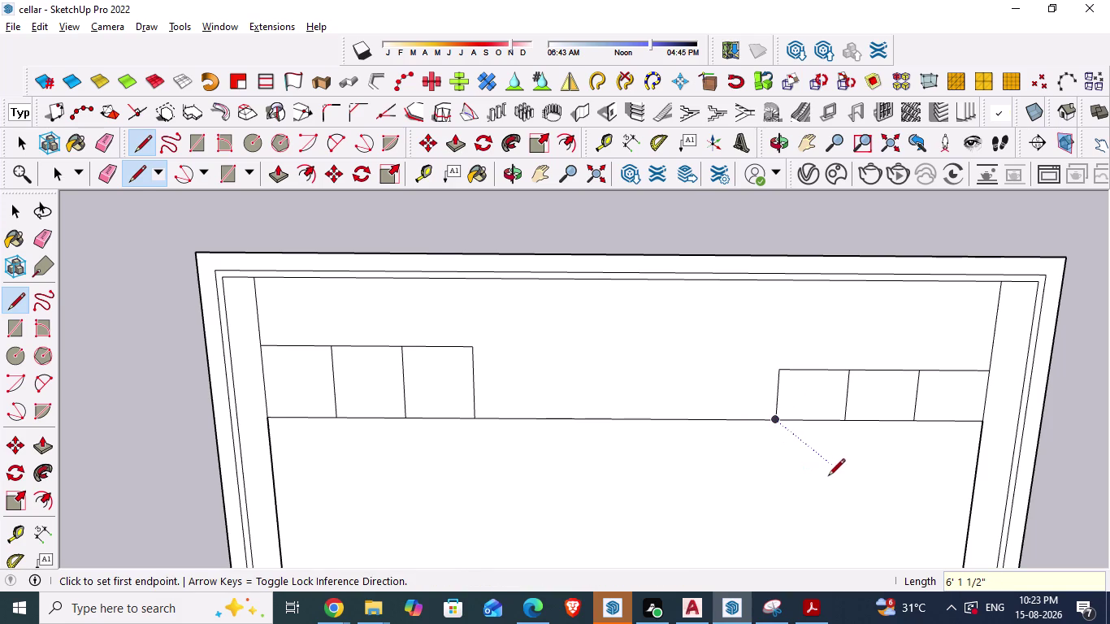
key(space)
Delete the top edges of the three left-side bays.
scroll(down, 3)
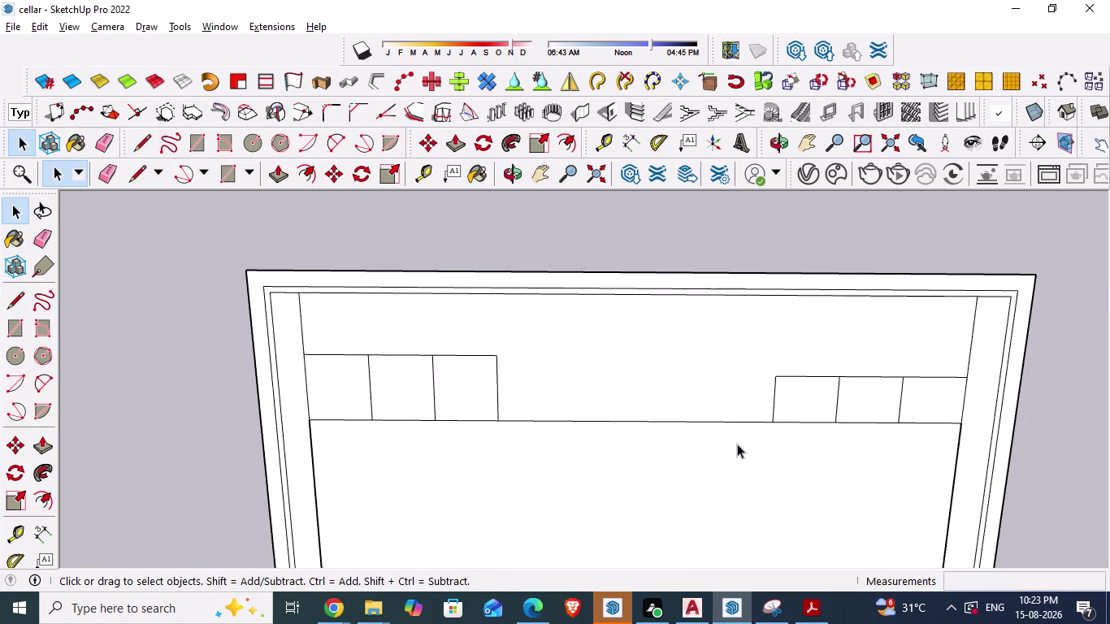
click(323, 353)
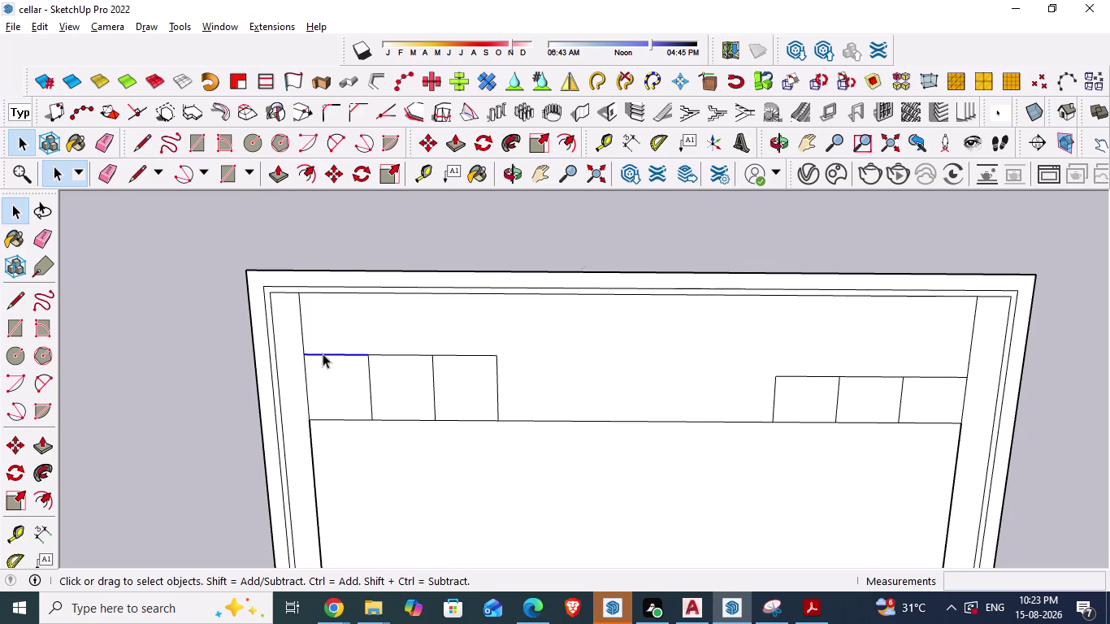
key(Delete)
click(408, 352)
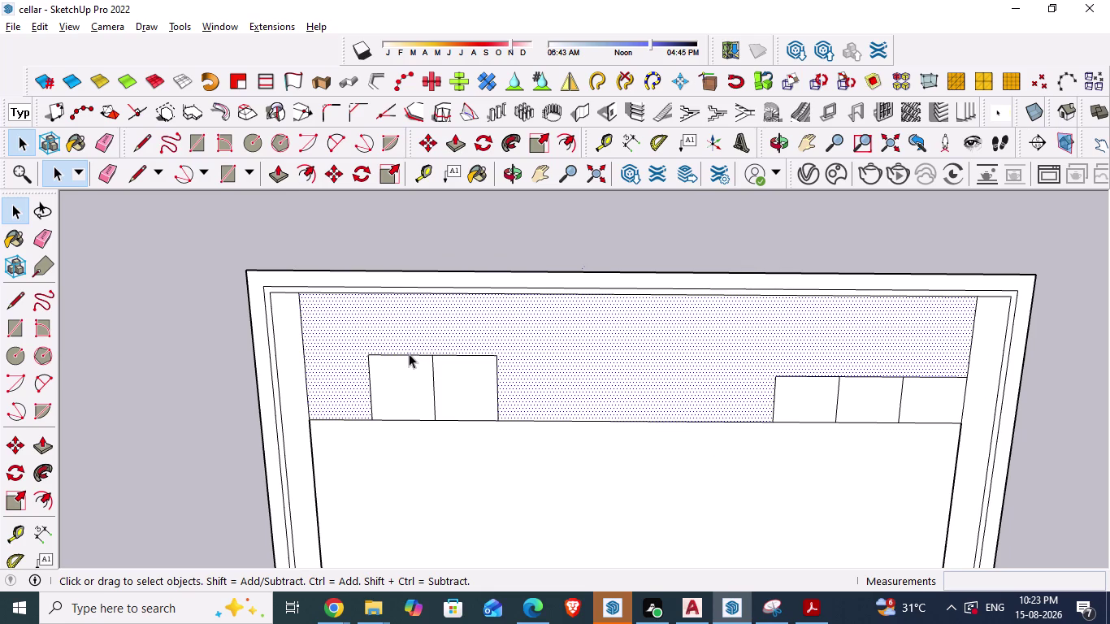
click(409, 354)
key(Delete)
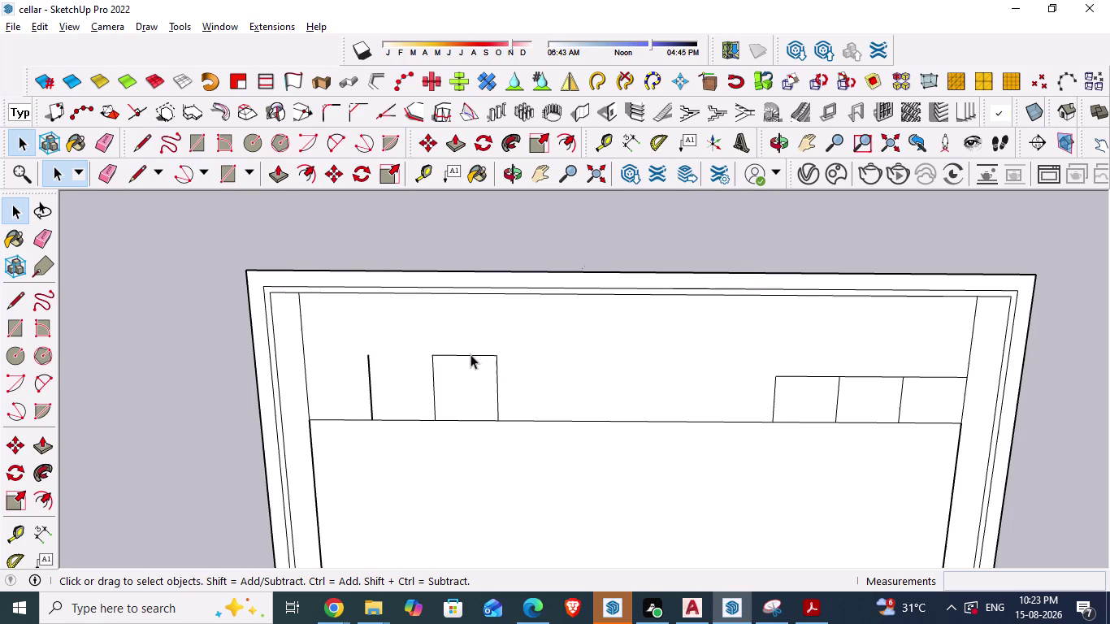
click(471, 355)
key(Delete)
Delete the three right-side bays' top edges and save the model.
click(806, 376)
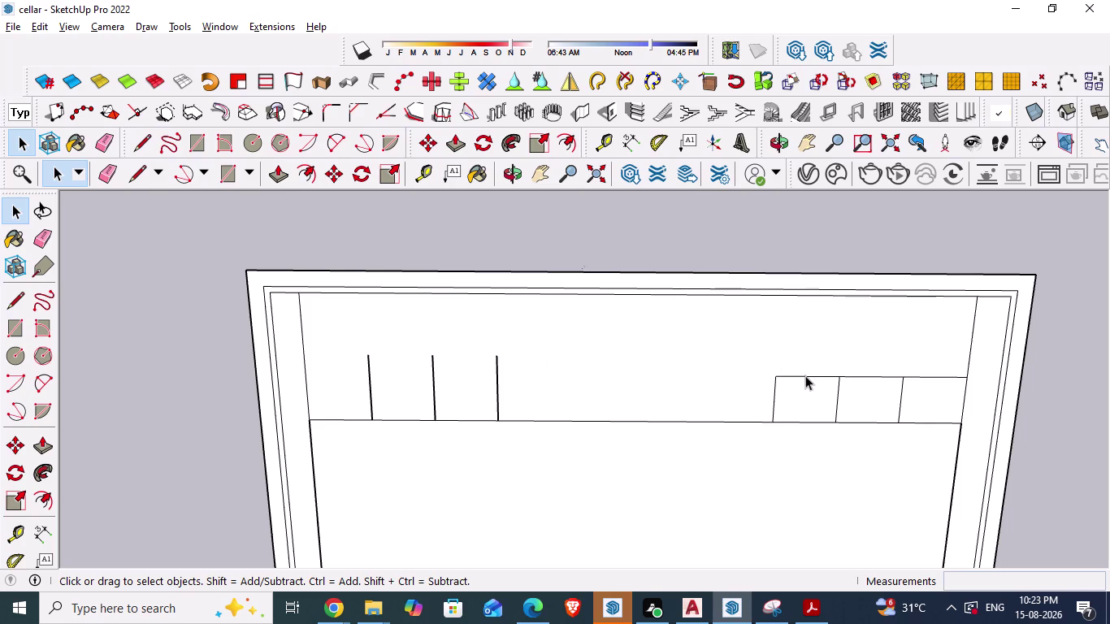
key(Delete)
click(872, 377)
key(Delete)
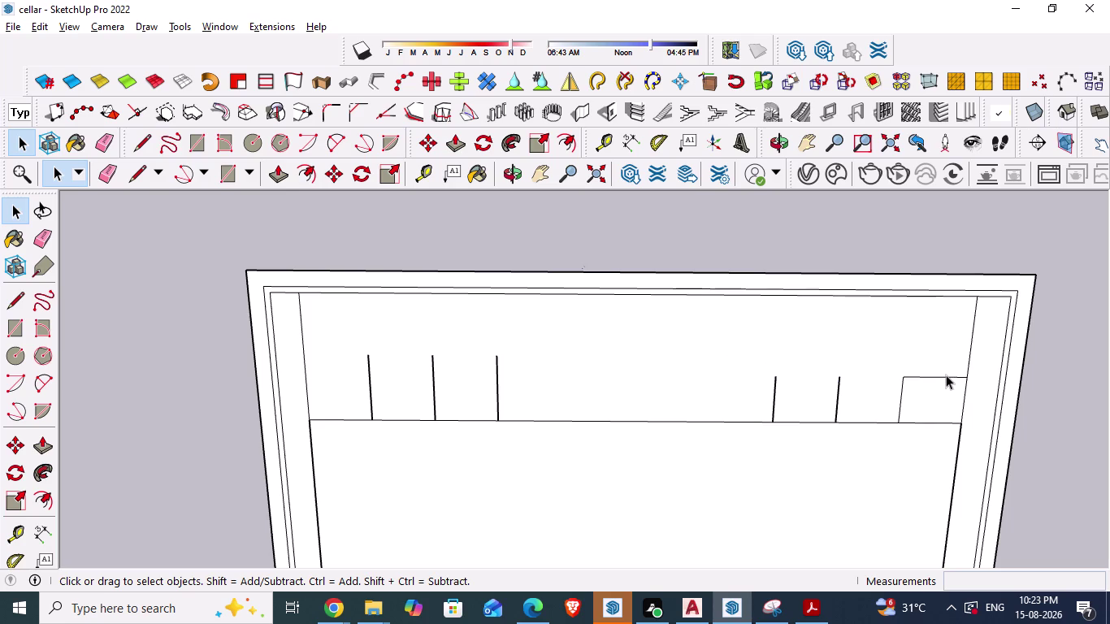
click(941, 374)
click(943, 377)
key(Delete)
key(ctrl+s)
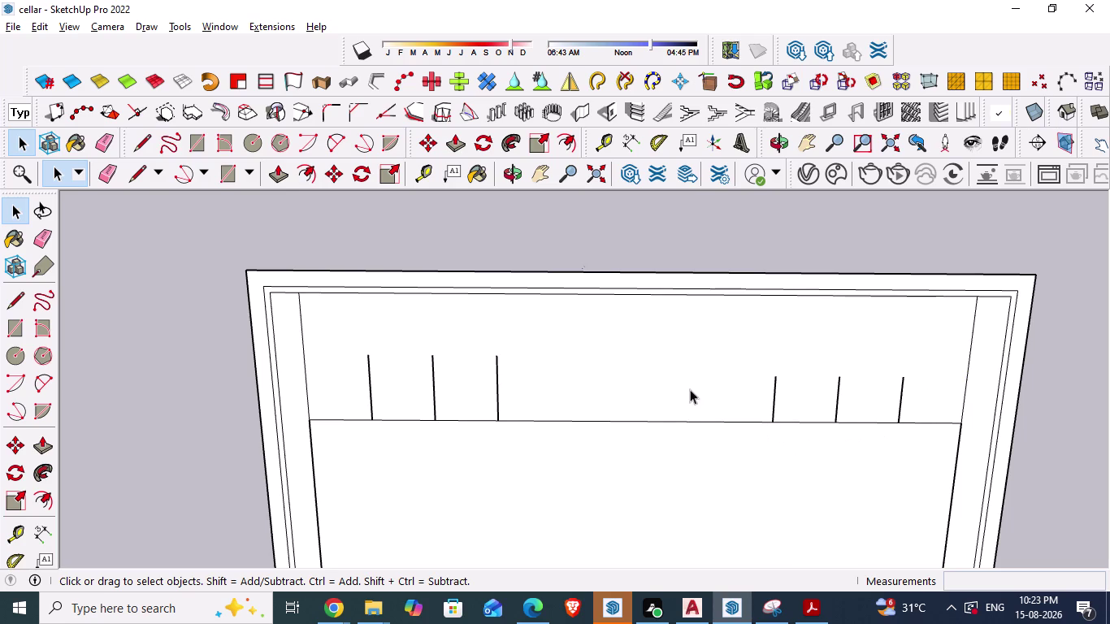
scroll(down, 3)
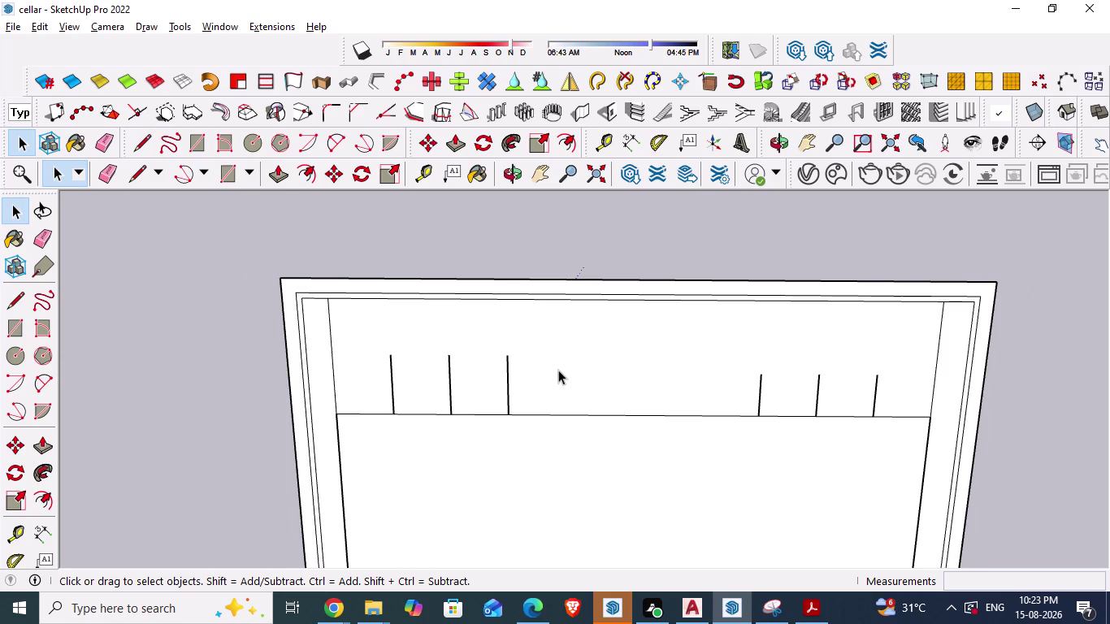